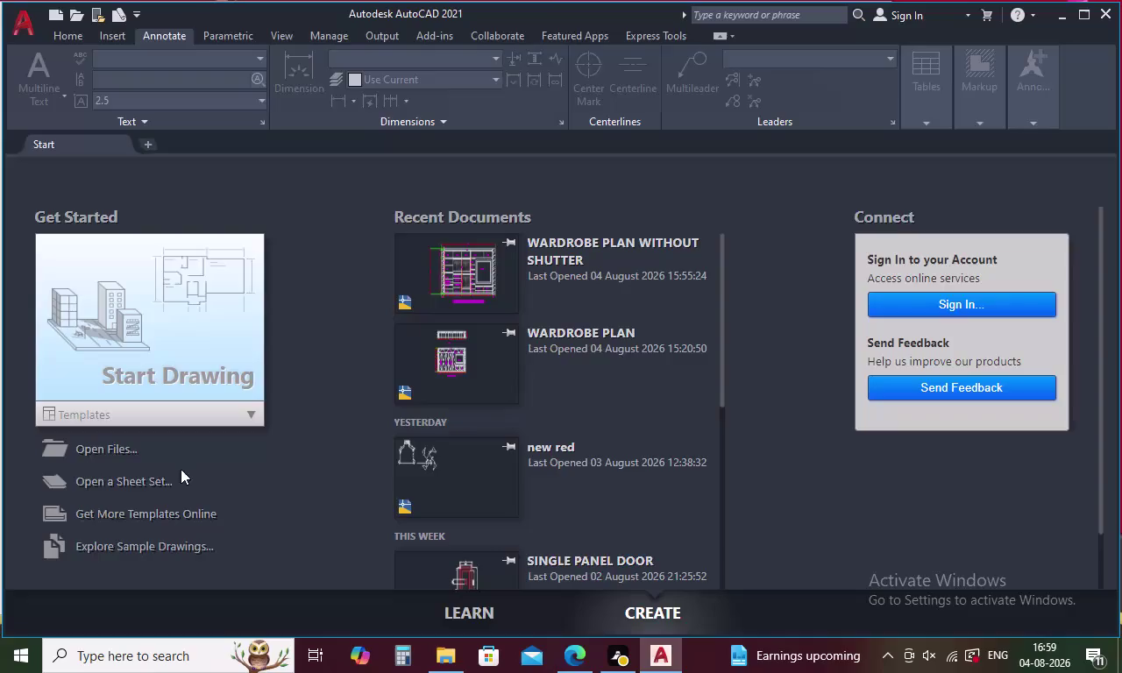
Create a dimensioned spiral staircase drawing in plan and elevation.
Start a new drawing and set the length precision to 0 with the UN command.
click(229, 379)
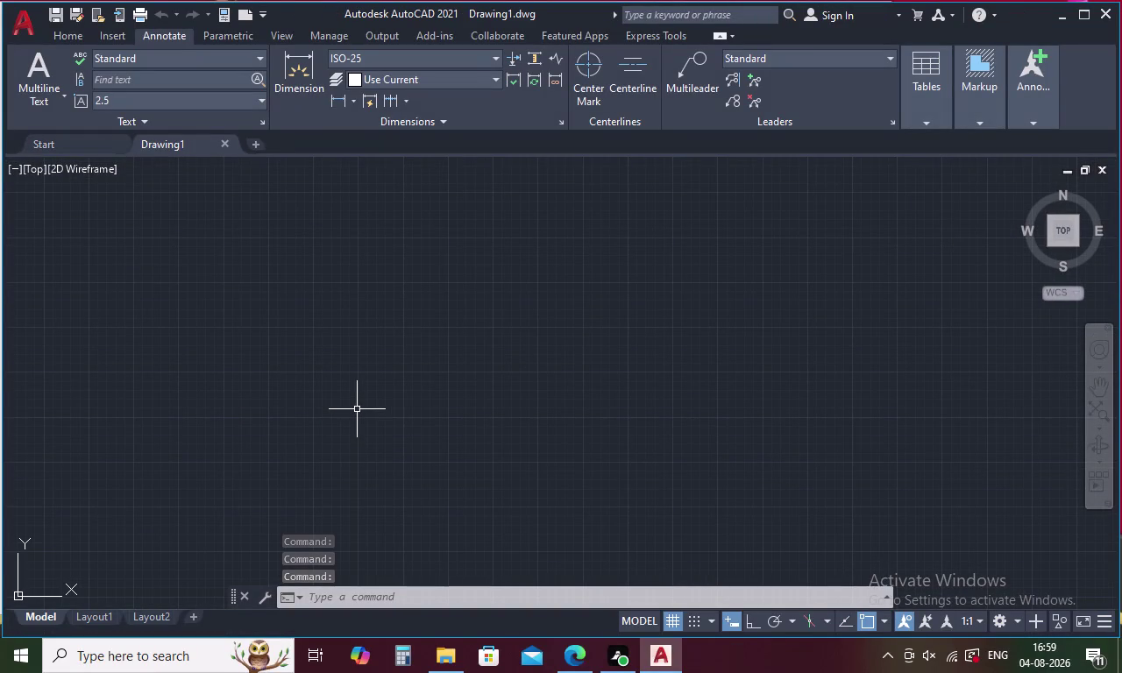
text(UN)
key(Return)
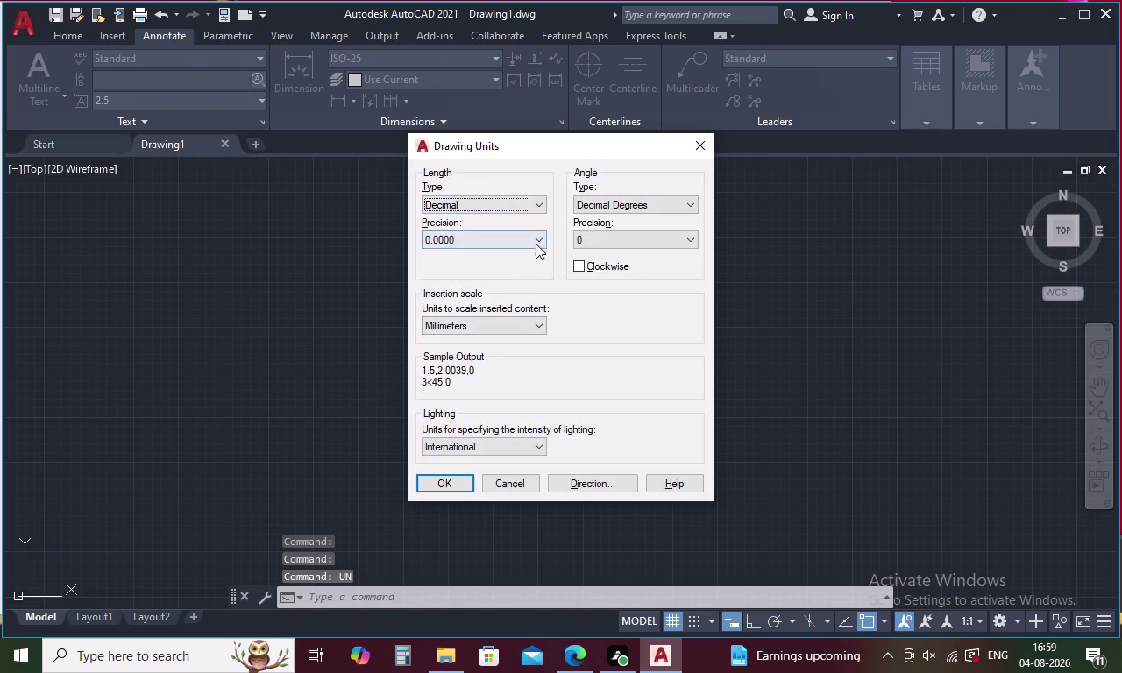
click(536, 240)
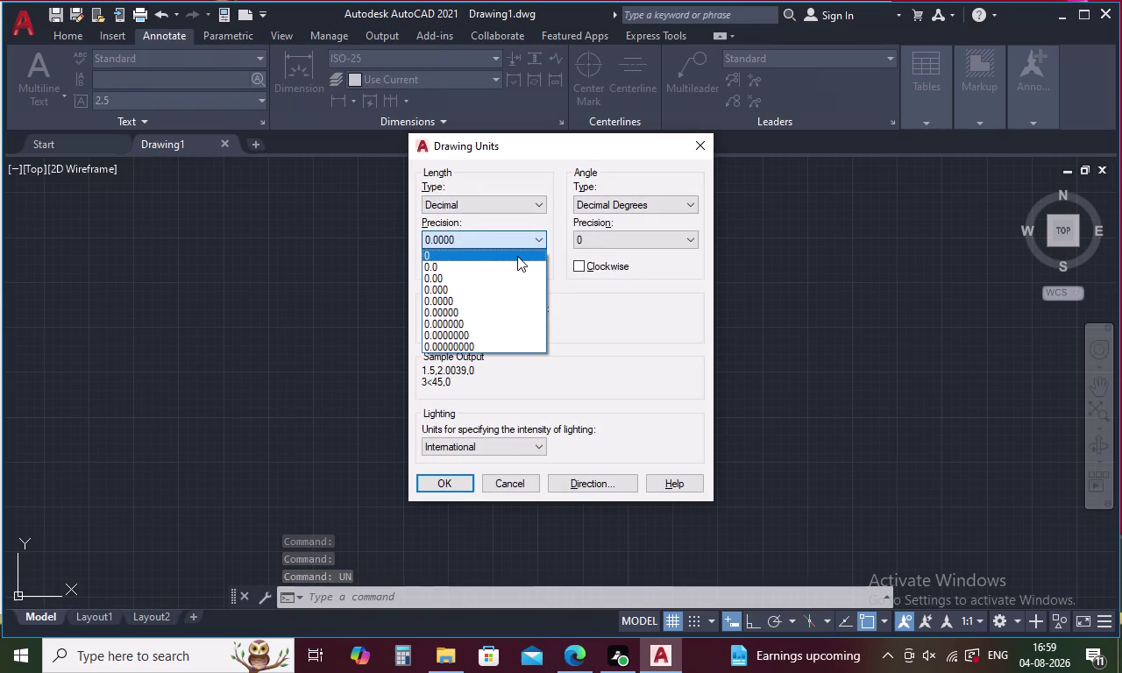
click(518, 256)
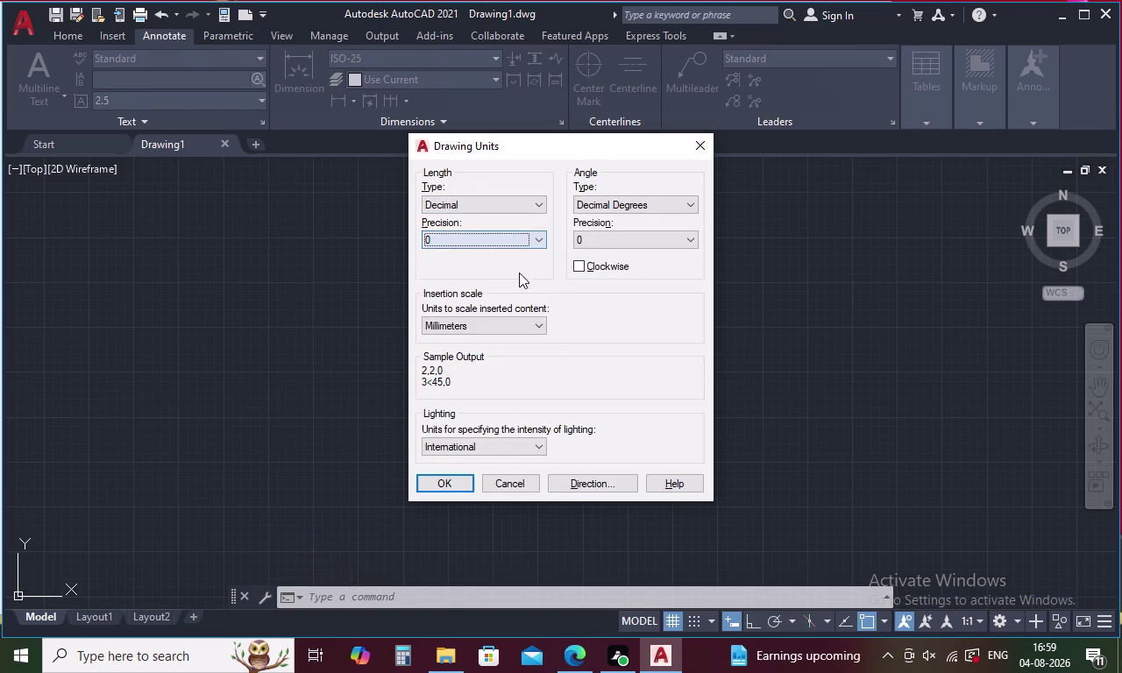
click(454, 487)
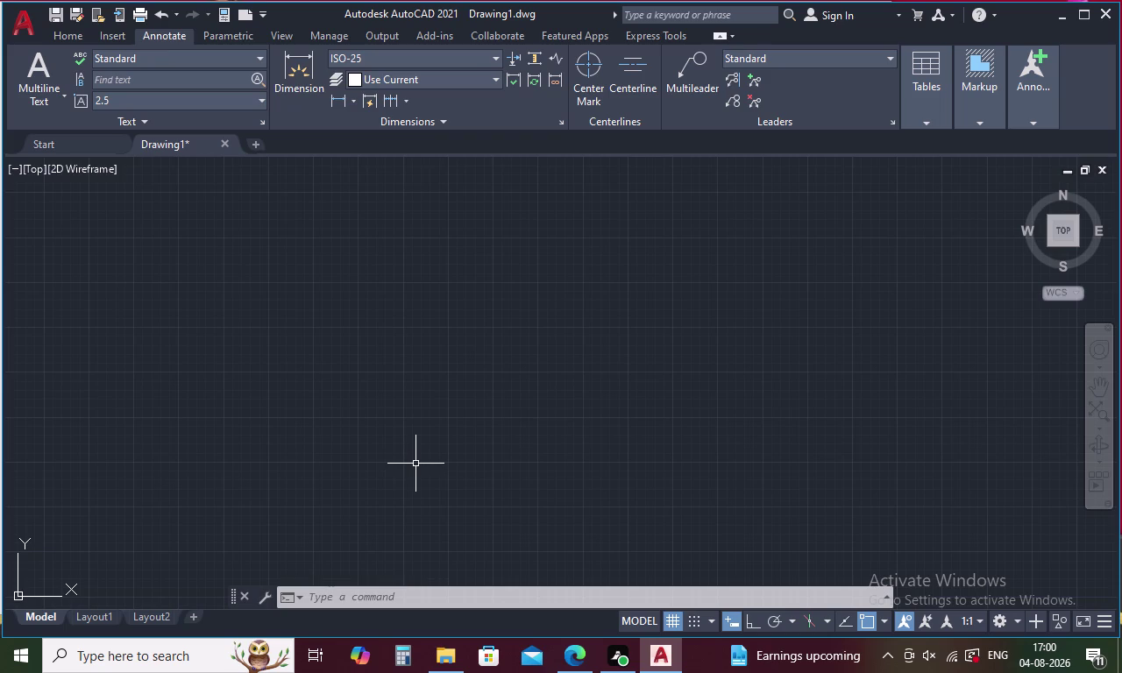
Draw the hub circle with radius 100.
key(c)
key(Return)
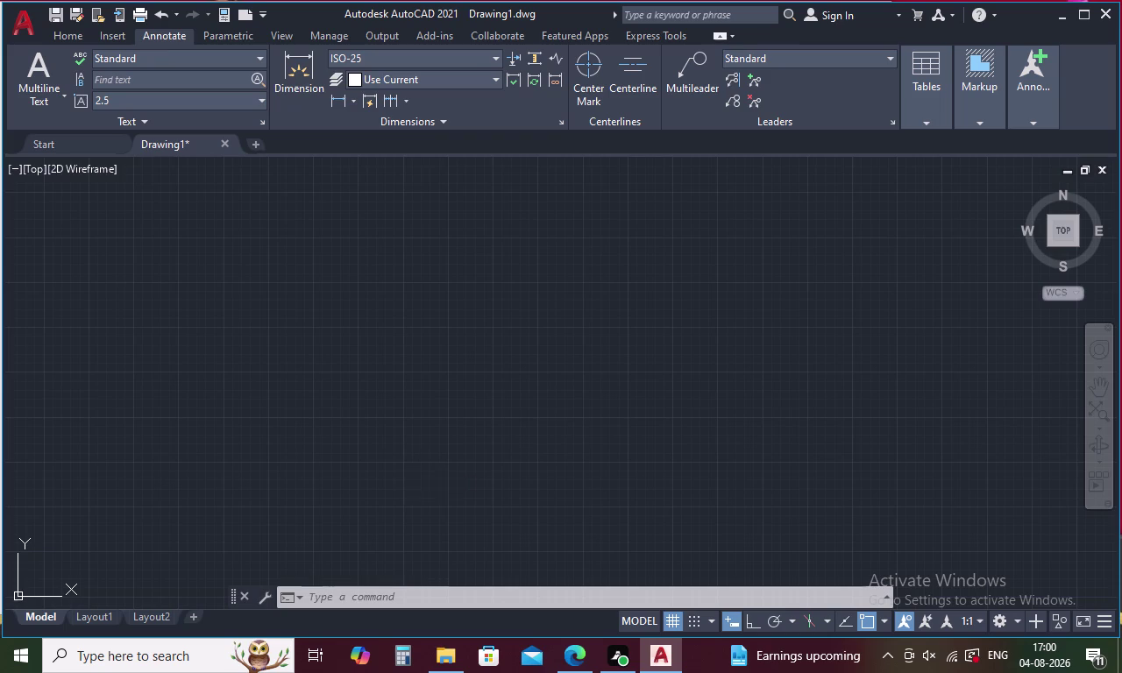
click(476, 380)
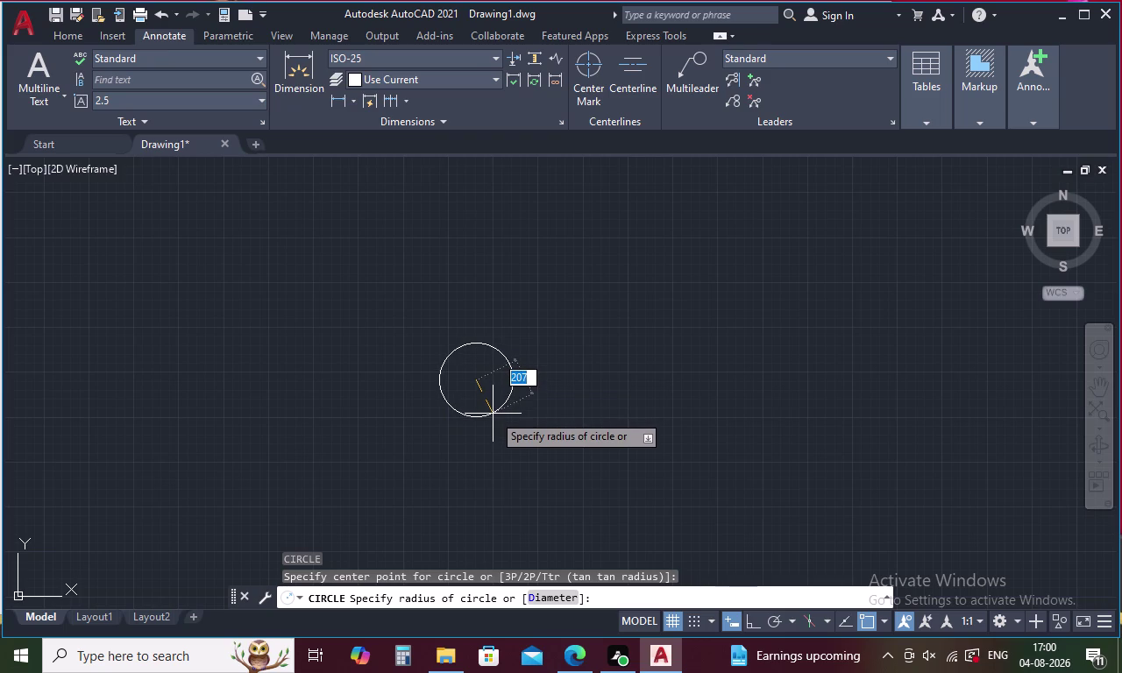
key(1)
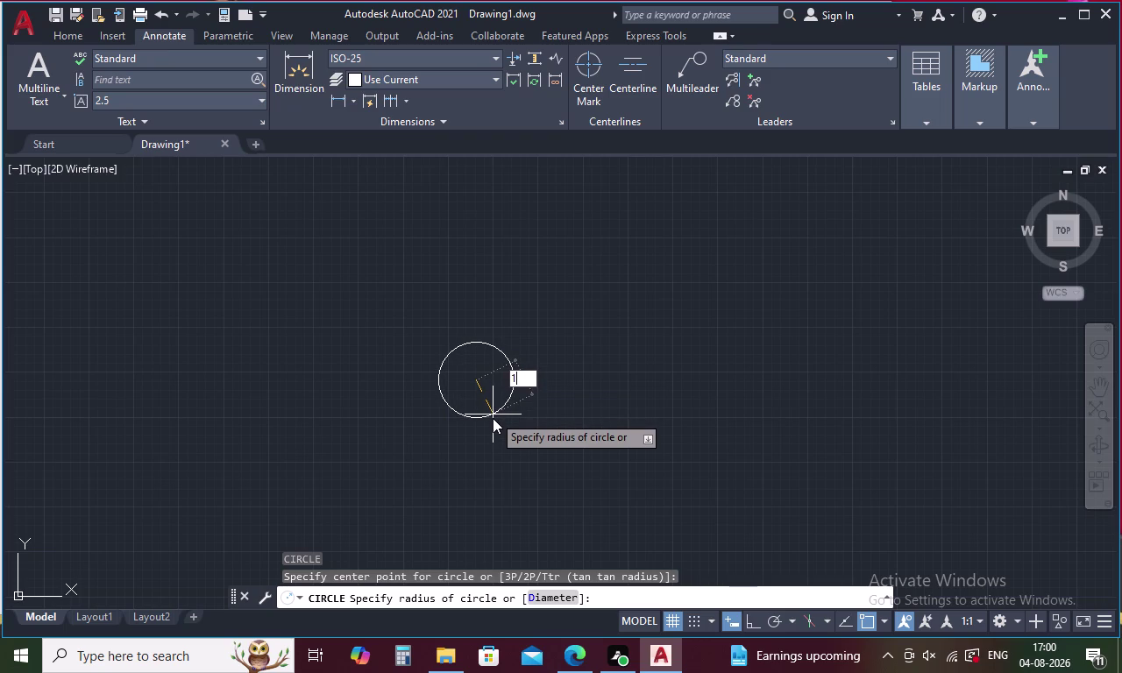
text(00)
key(Return)
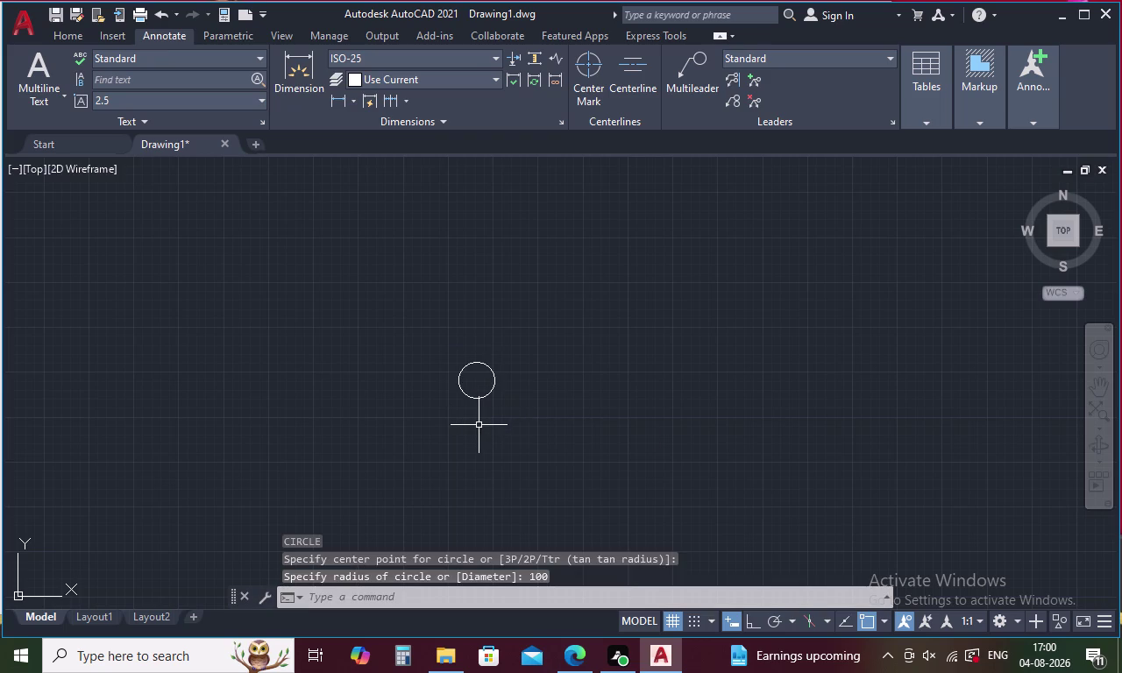
Draw a radius-1000 circle on the same centre as the hub.
key(space)
click(476, 385)
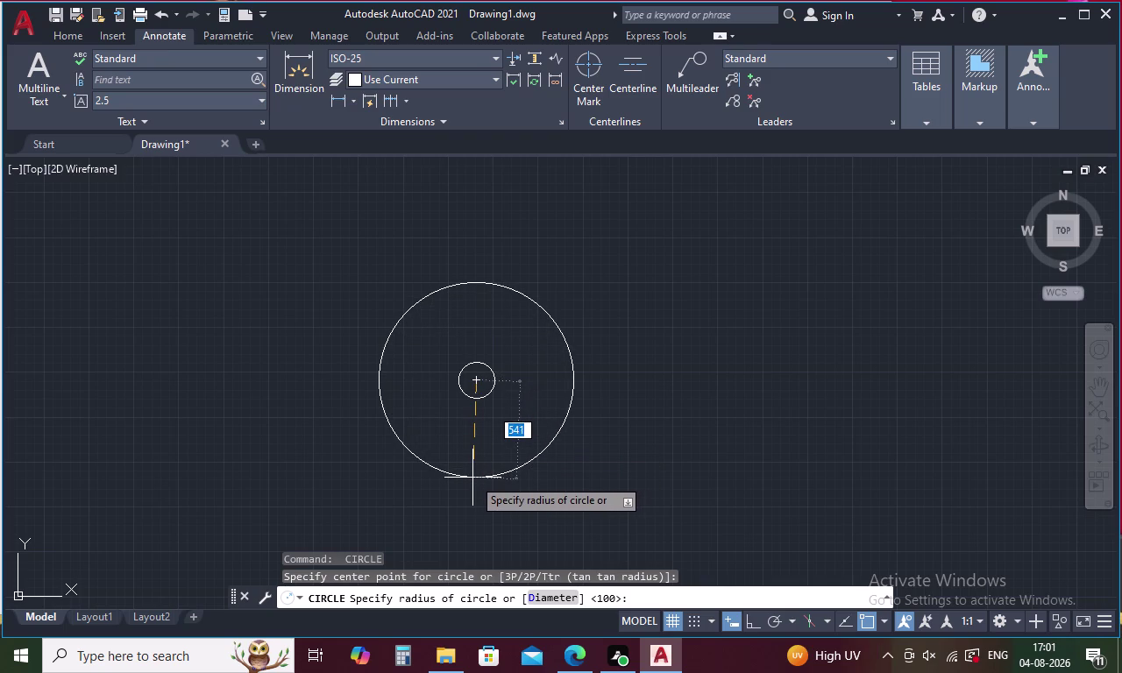
text(1000)
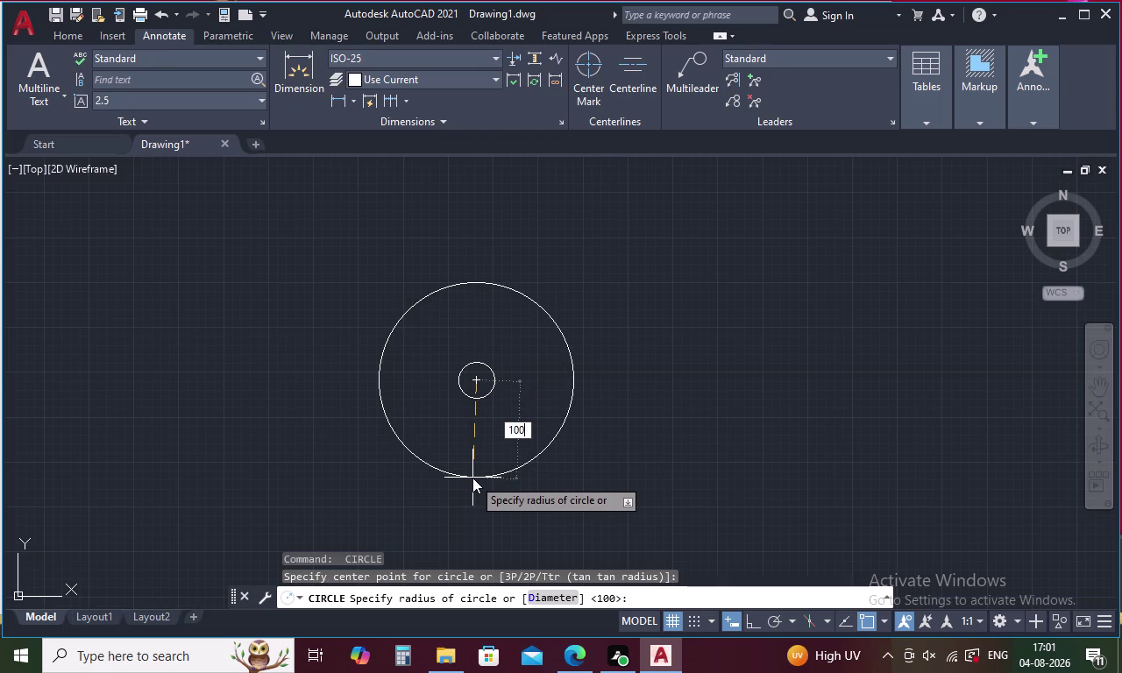
key(Return)
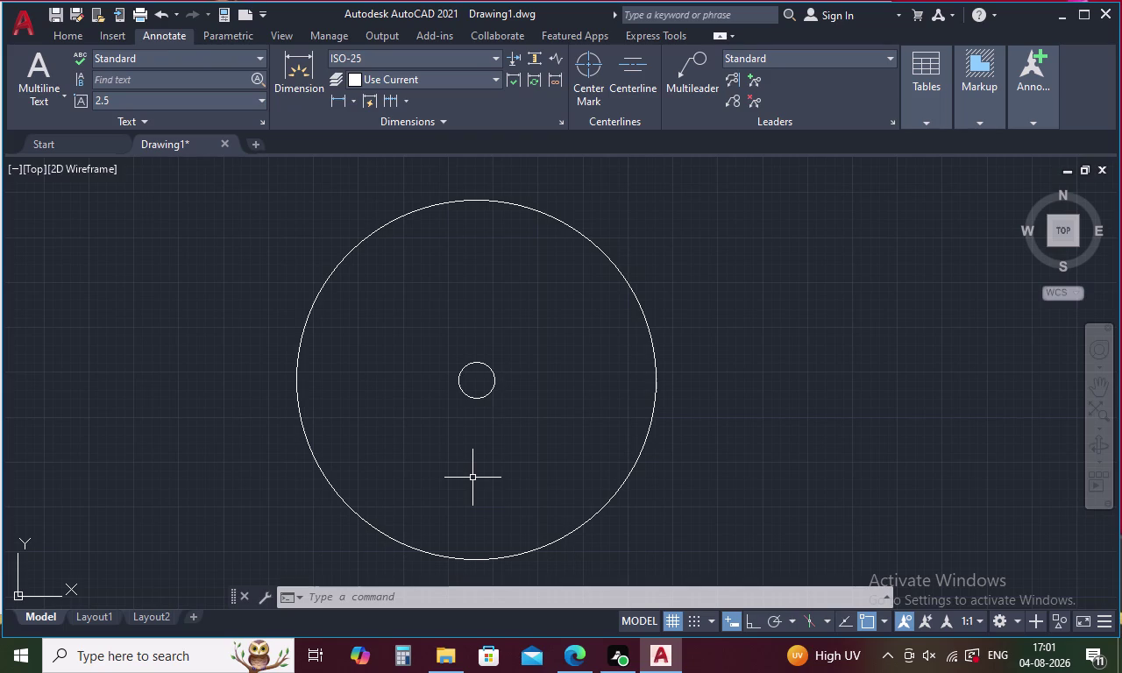
key(Escape)
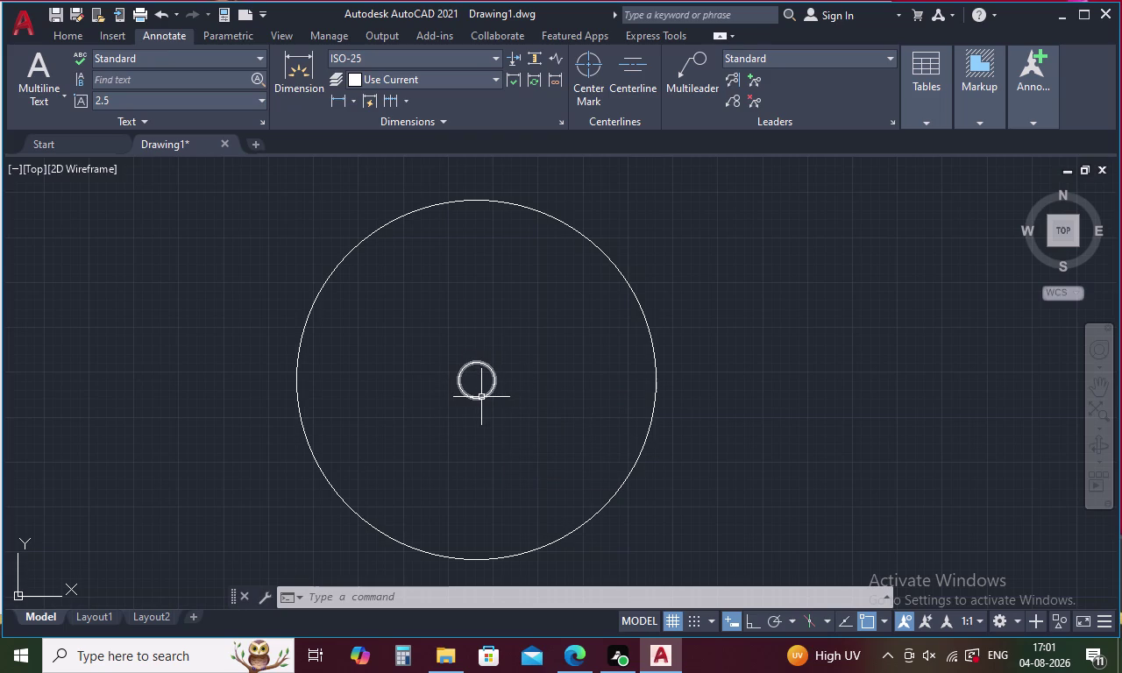
Offset the radius-1000 circle 50 units outward to create the rim.
key(o)
key(Return)
text(5)
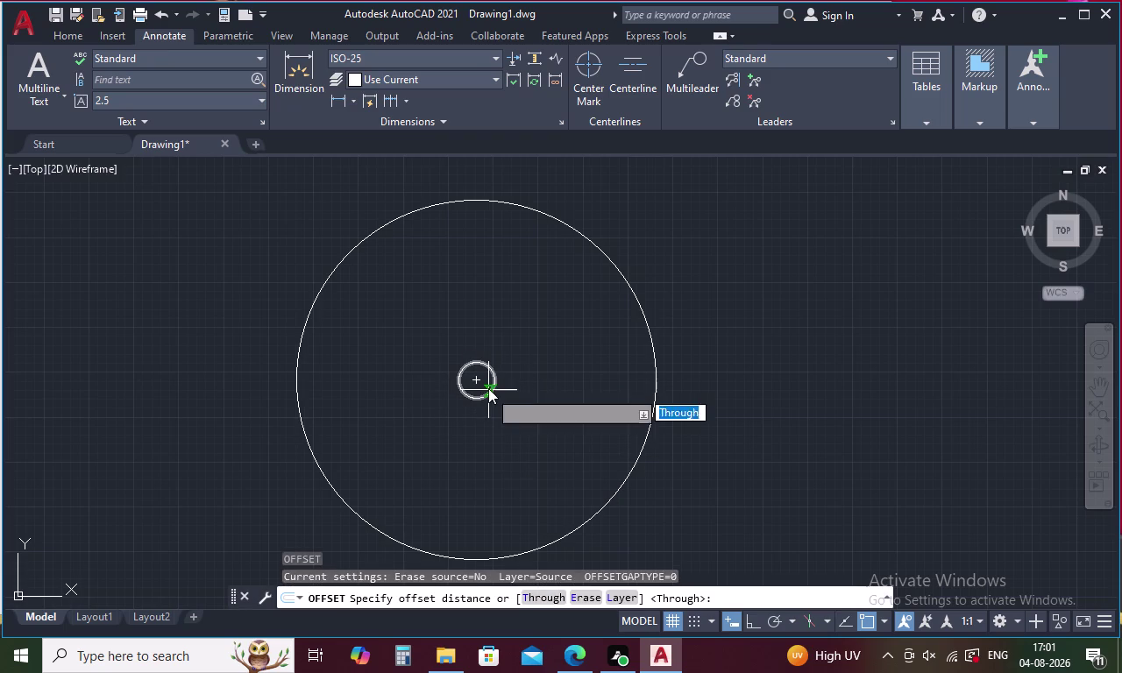
text(0)
key(Return)
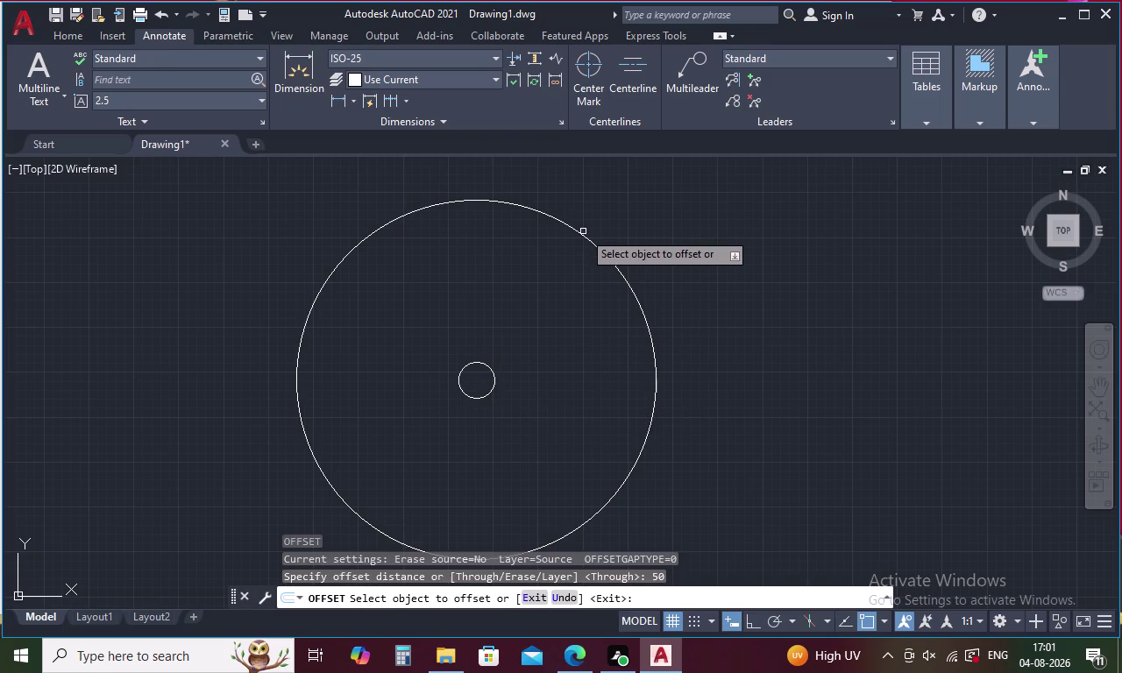
click(582, 235)
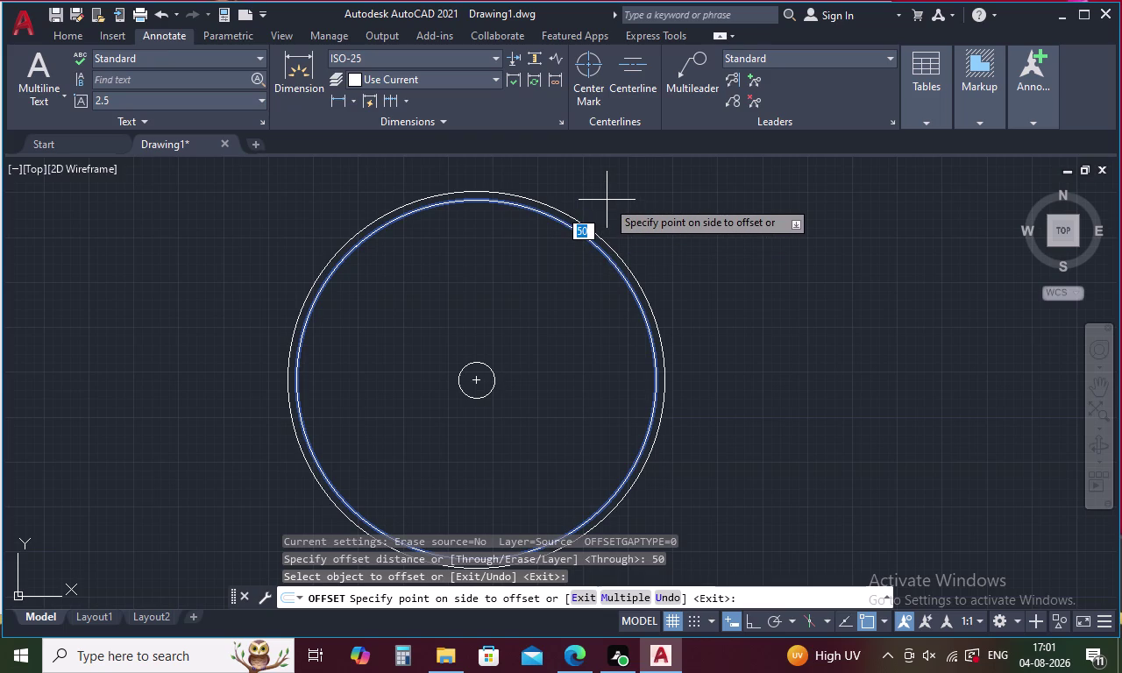
click(606, 200)
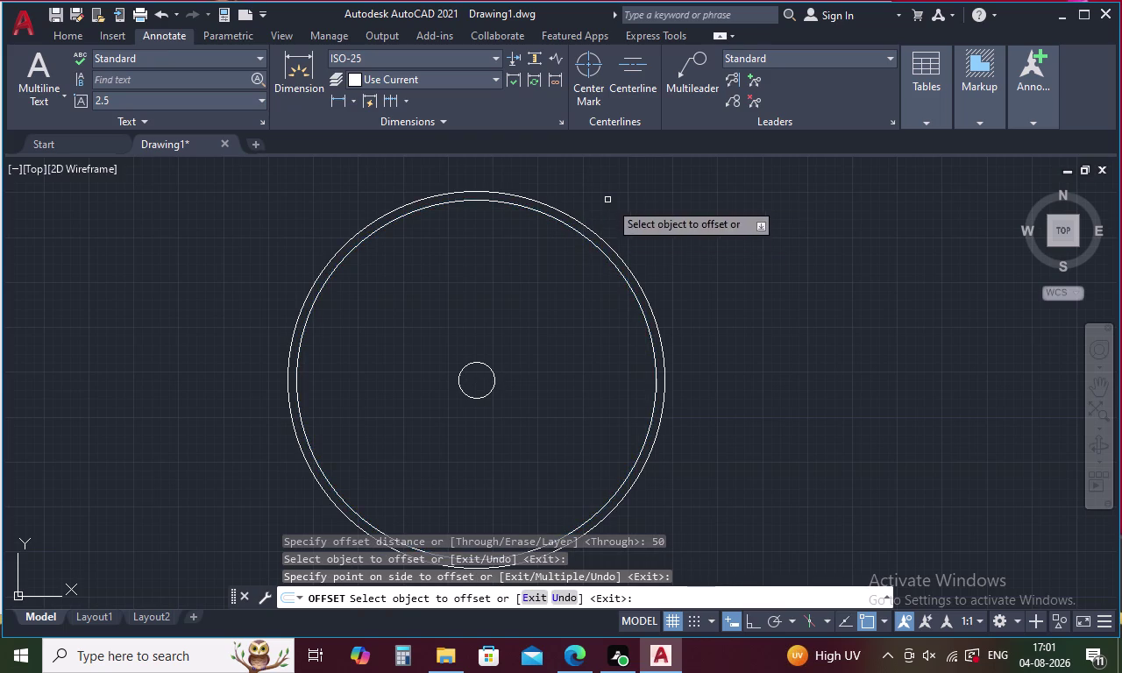
key(Escape)
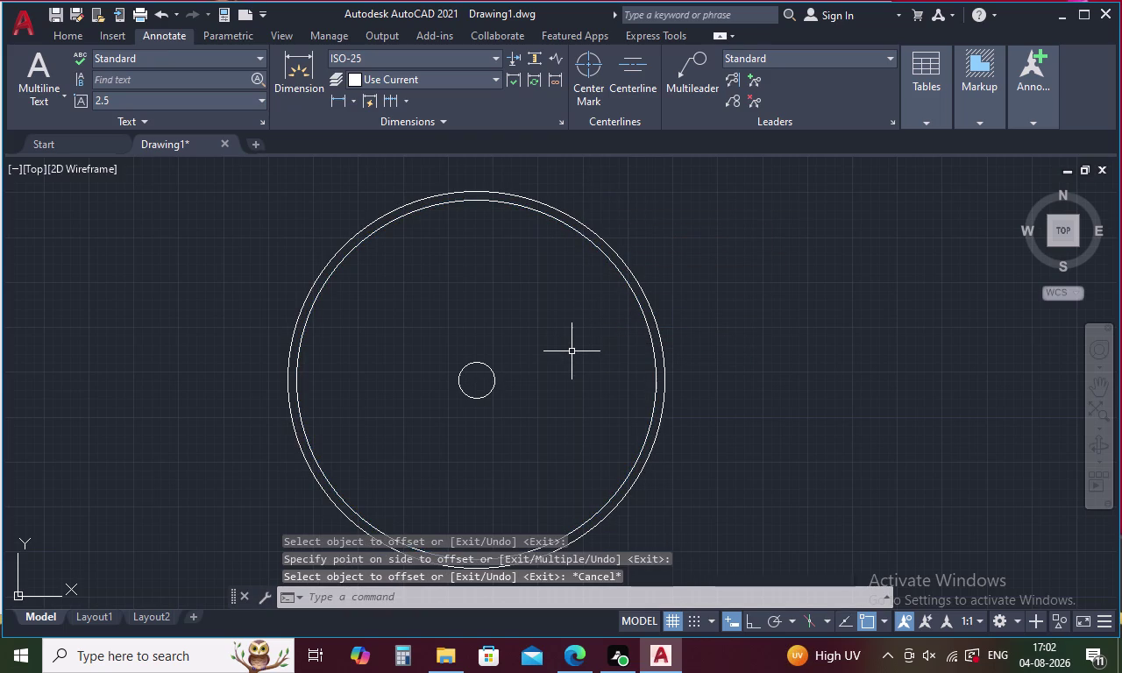
With Ortho on, draw a horizontal line from the hub edge to the large circle's right quadrant.
key(l)
key(Return)
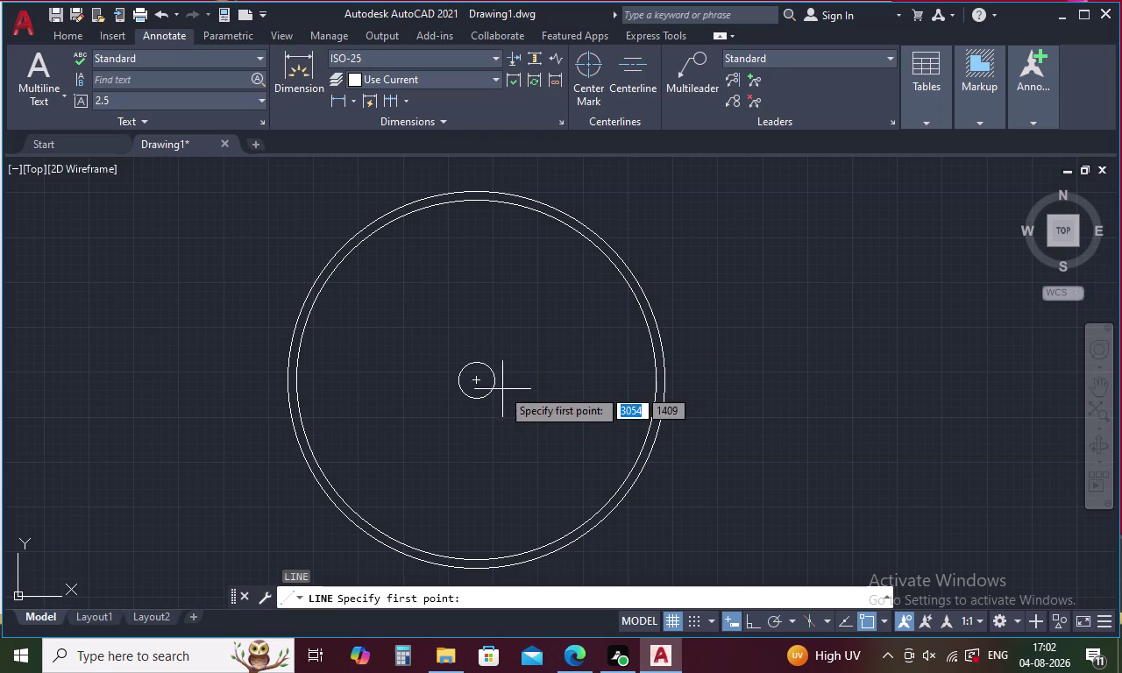
click(500, 385)
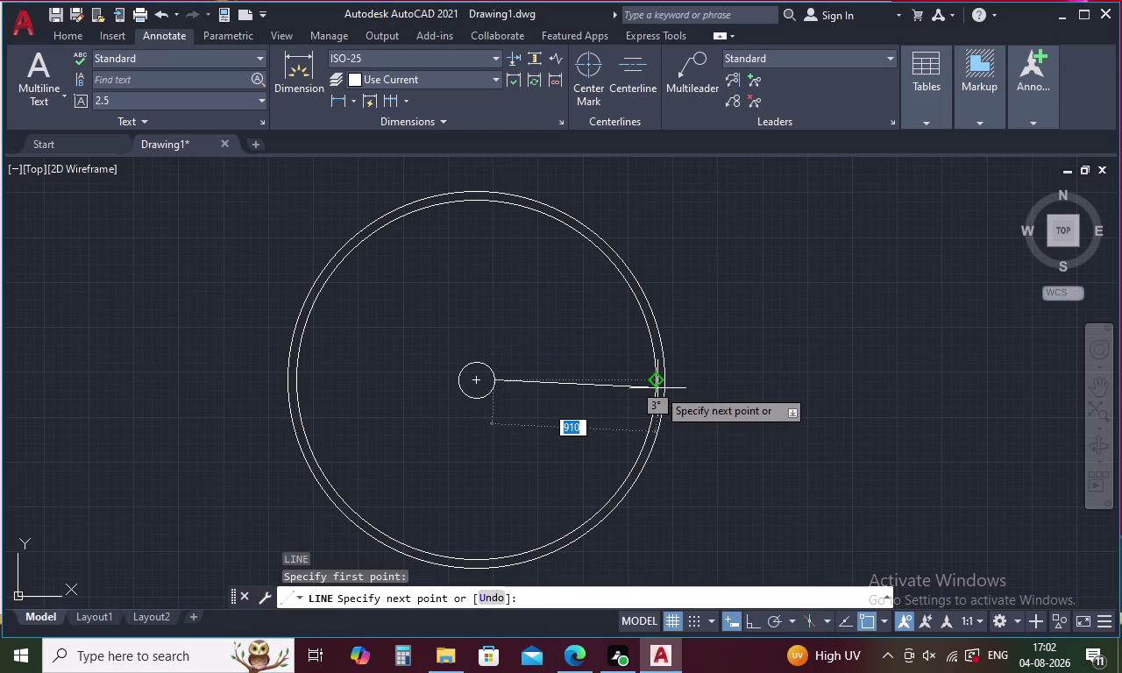
key(F8)
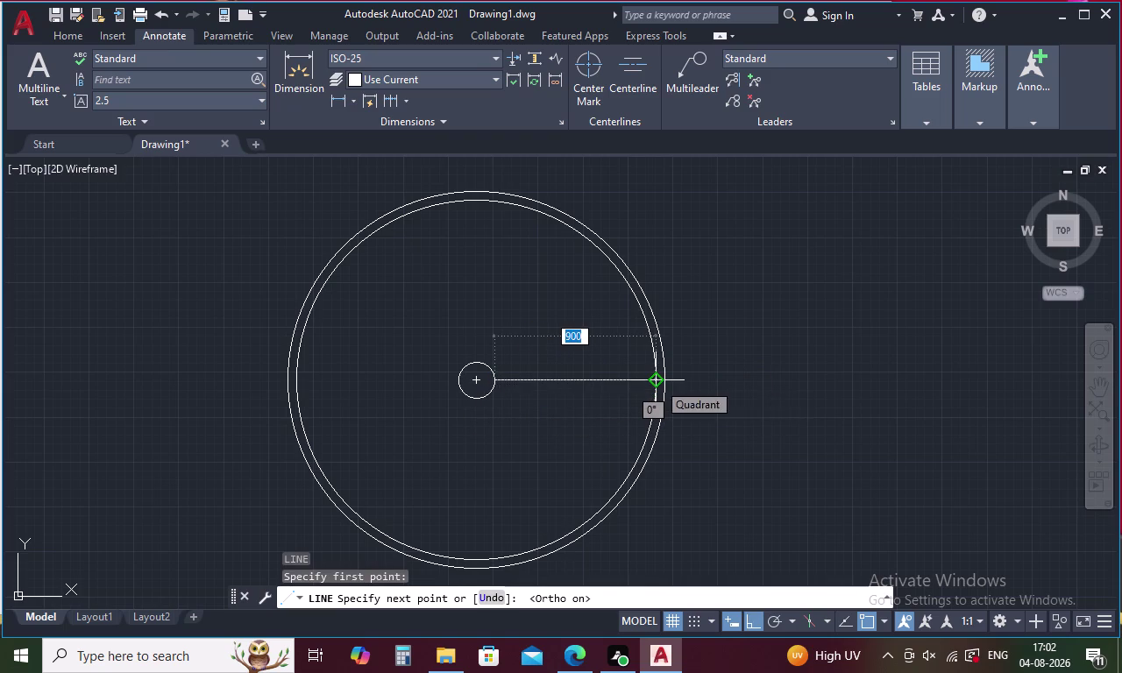
click(657, 382)
key(Escape)
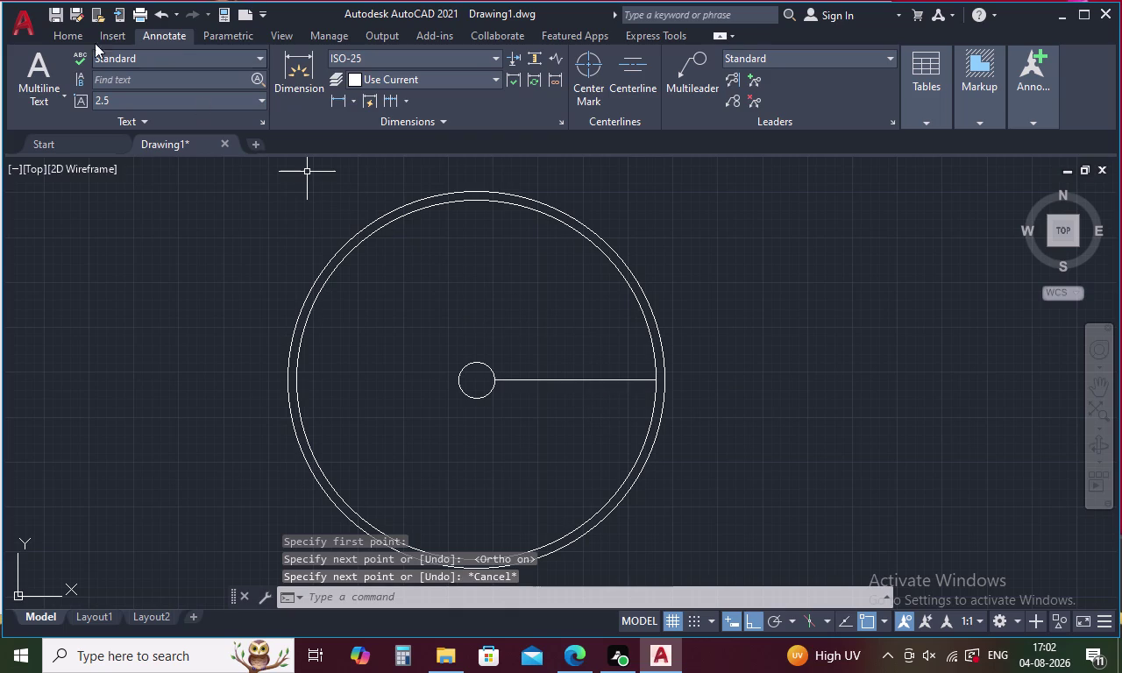
click(72, 37)
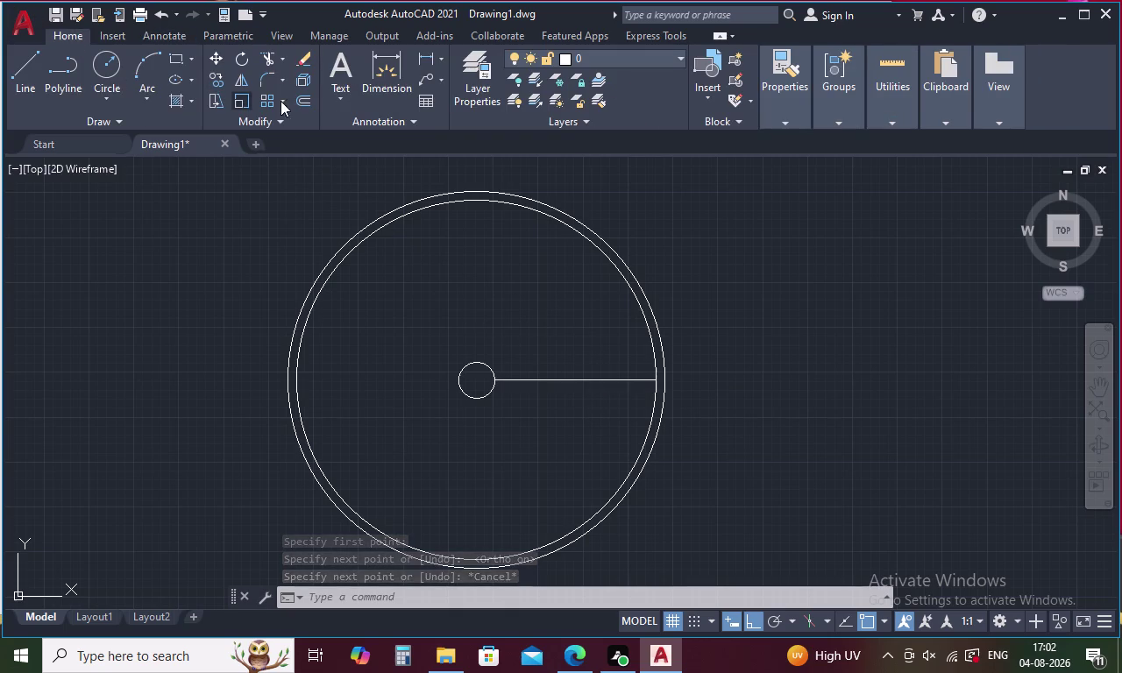
Start a polar array of the spoke line centred on the hub.
click(282, 99)
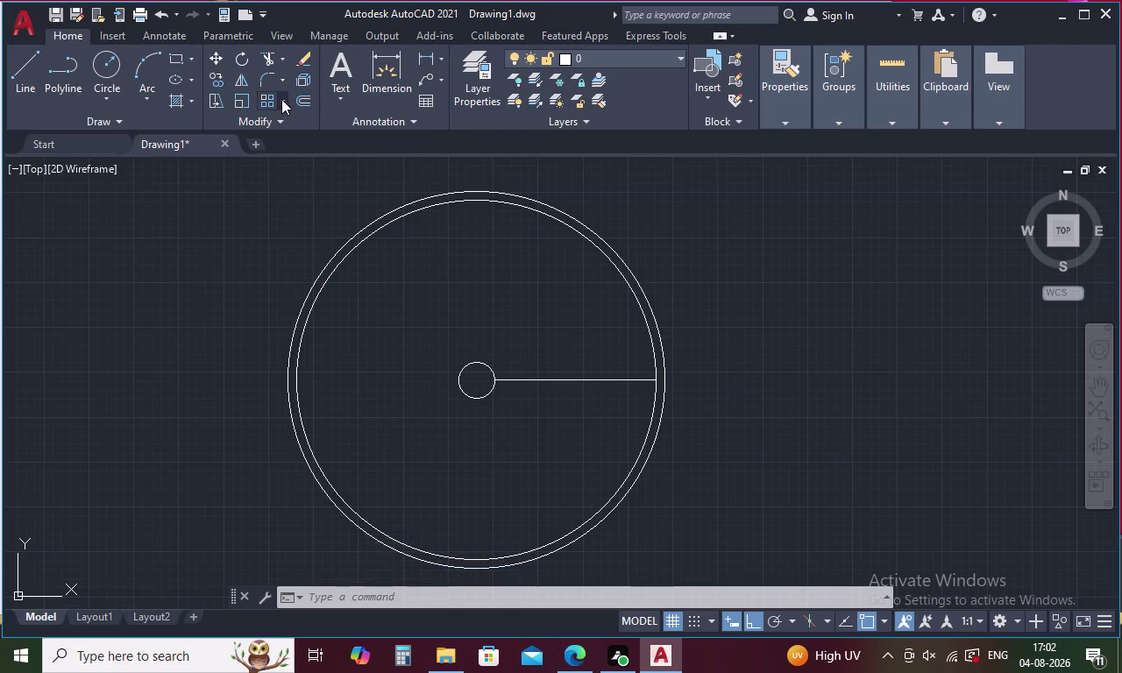
click(313, 197)
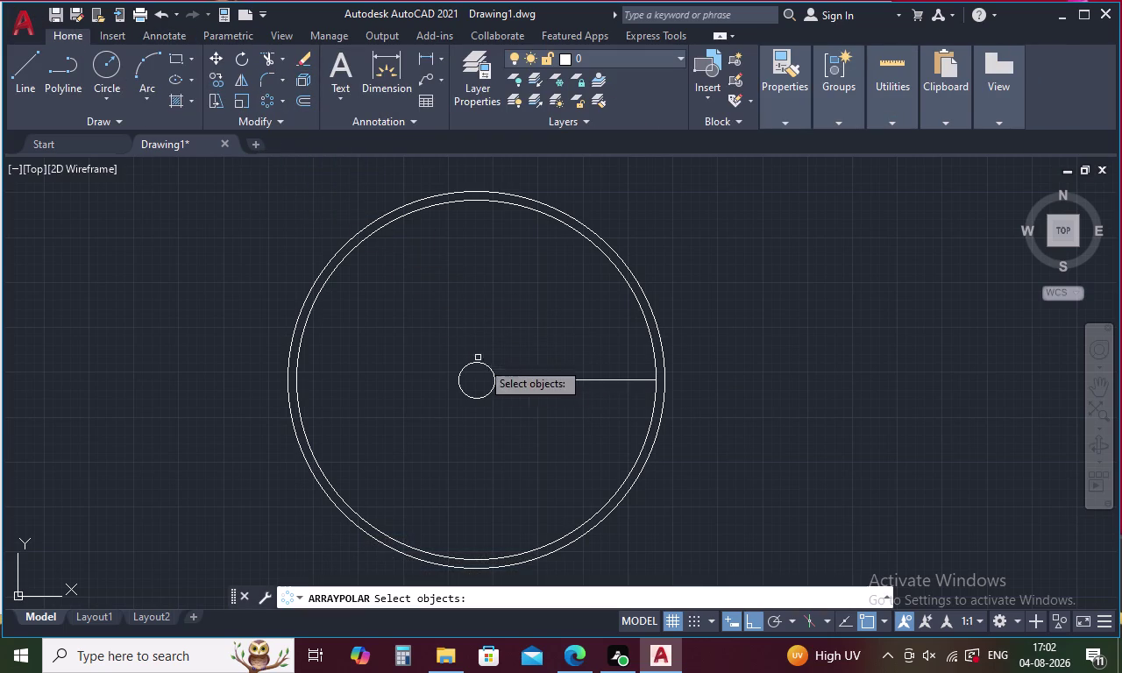
click(521, 381)
right_click(530, 350)
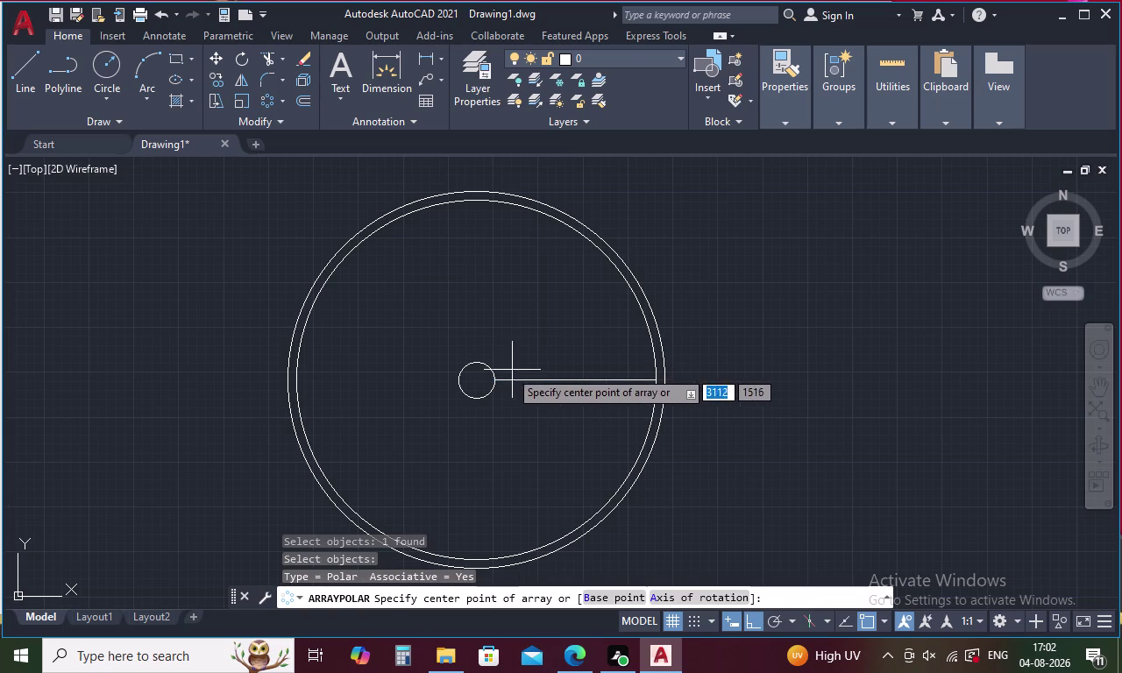
click(475, 381)
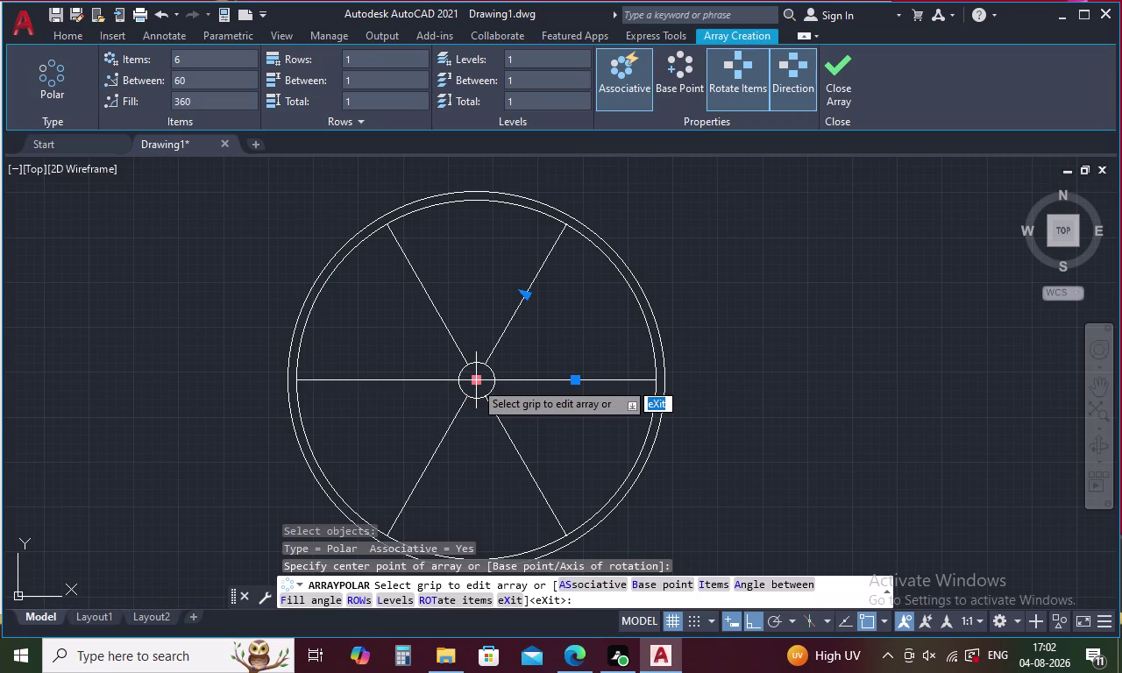
Set the array to 19 items and close the array.
click(215, 60)
key(BackSpace)
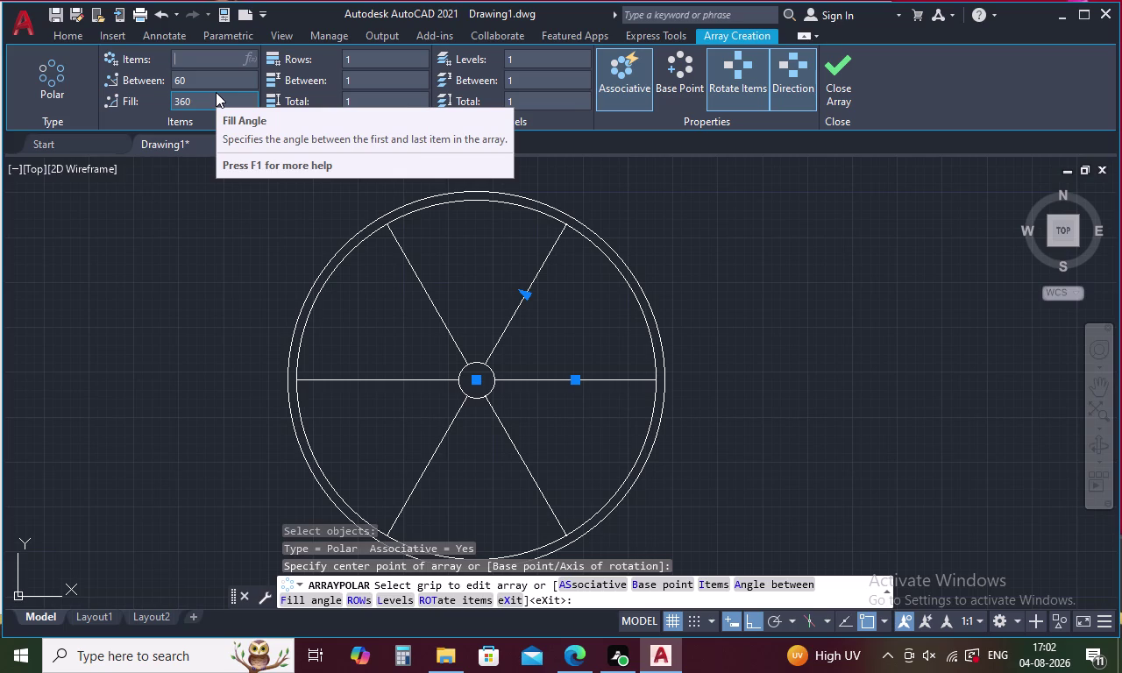
text(19)
key(Return)
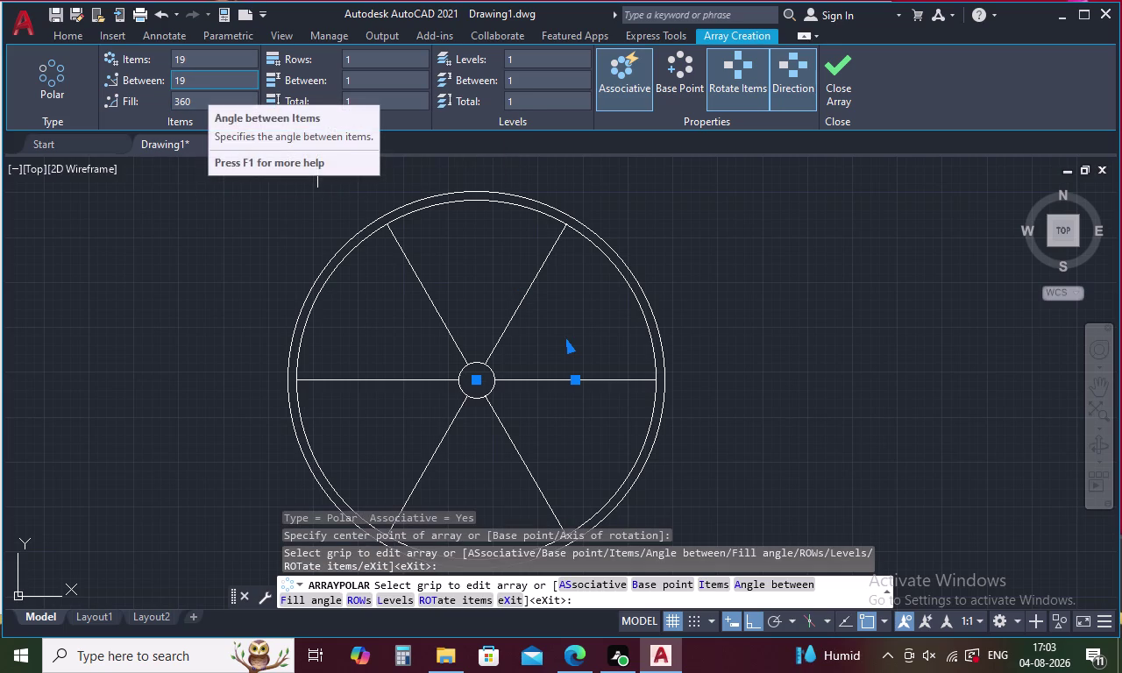
click(210, 59)
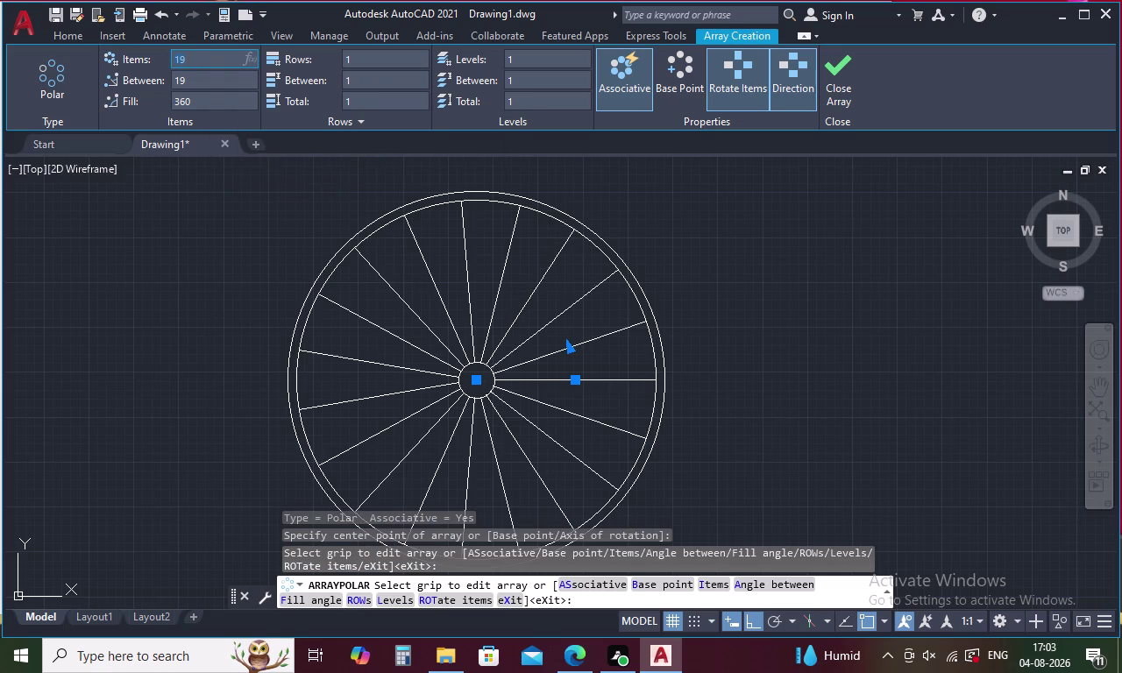
key(BackSpace)
text(19)
key(Return)
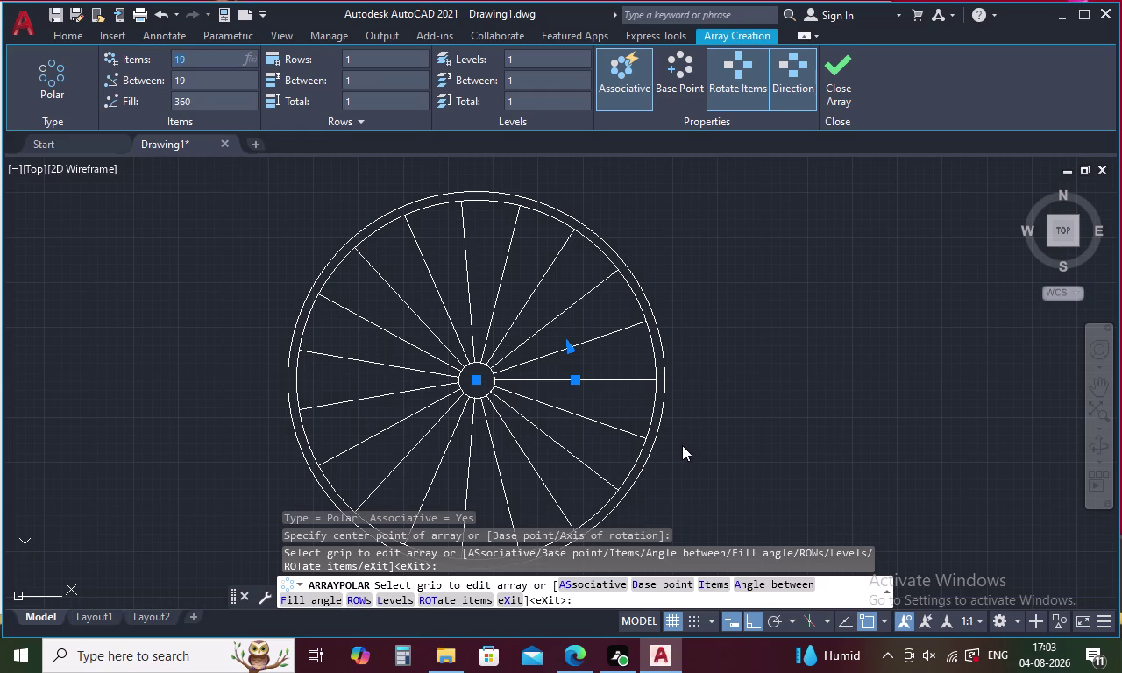
click(734, 433)
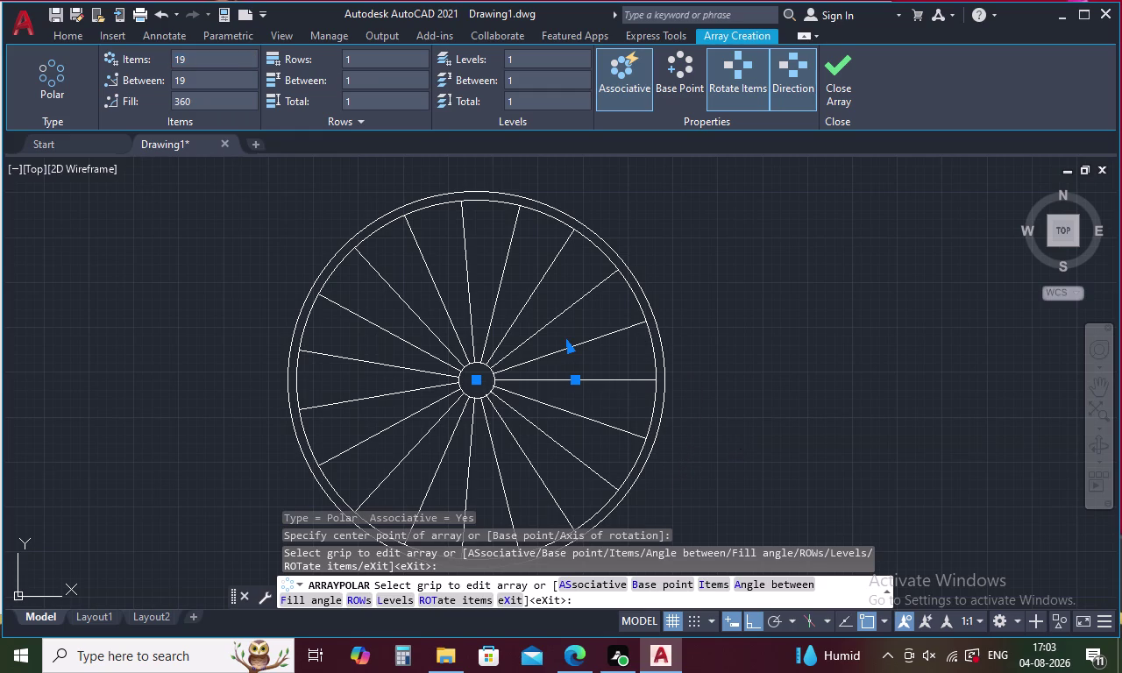
click(734, 433)
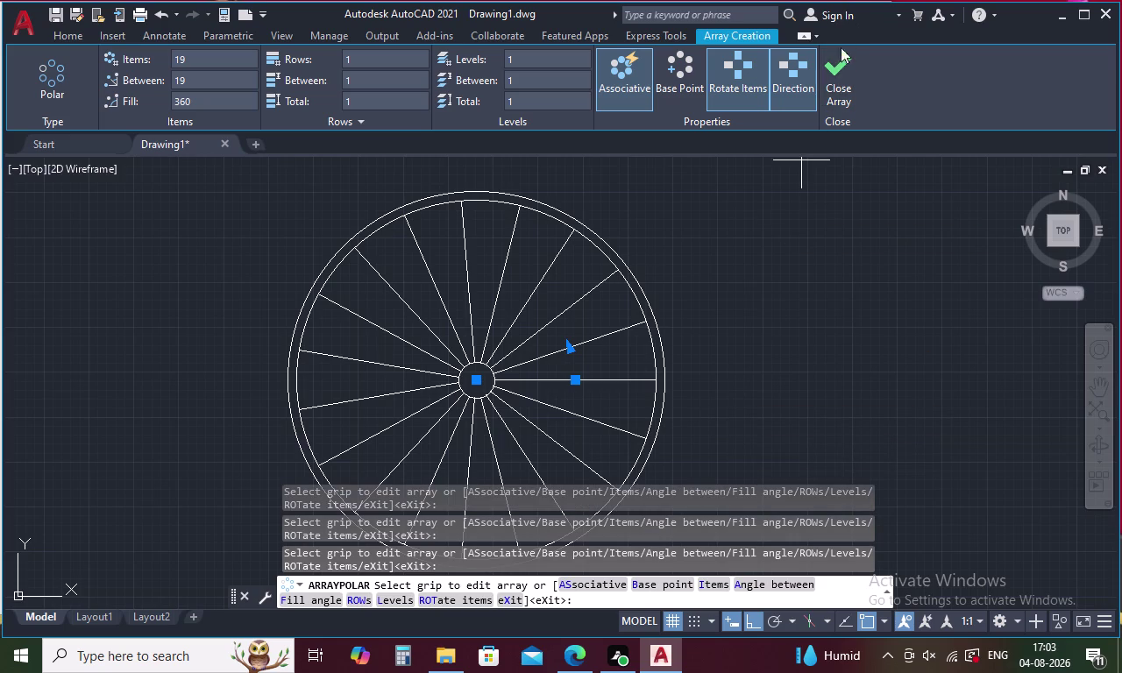
click(831, 74)
scroll(down, 3)
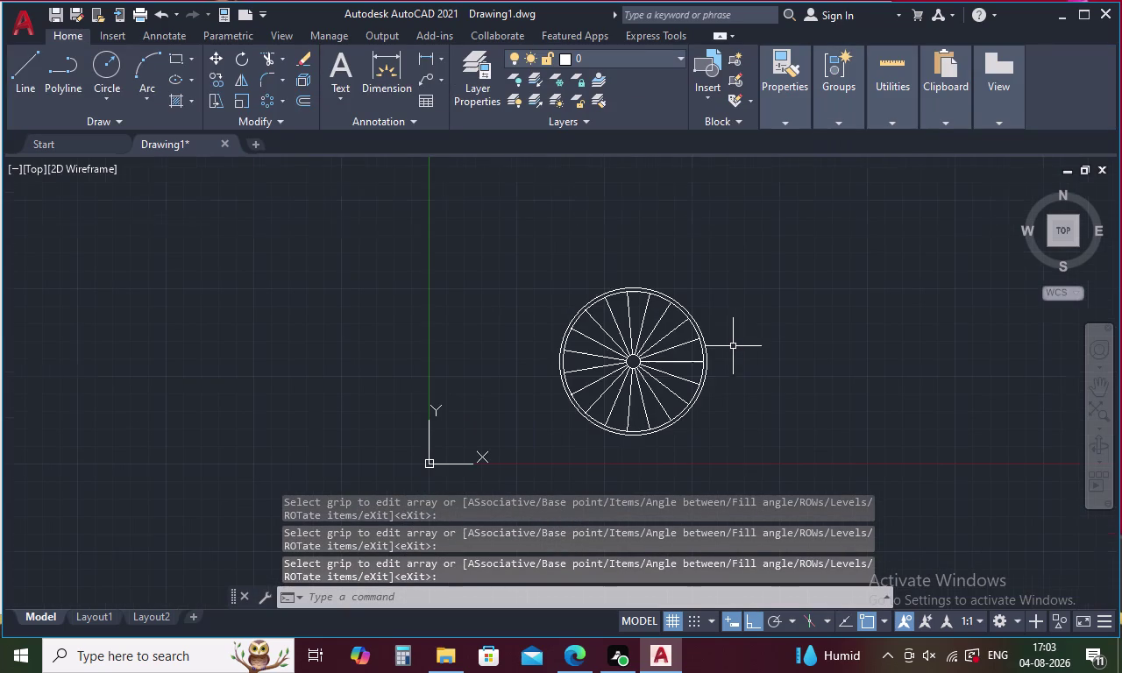
middle_drag(676, 433, 640, 395)
scroll(up, 3)
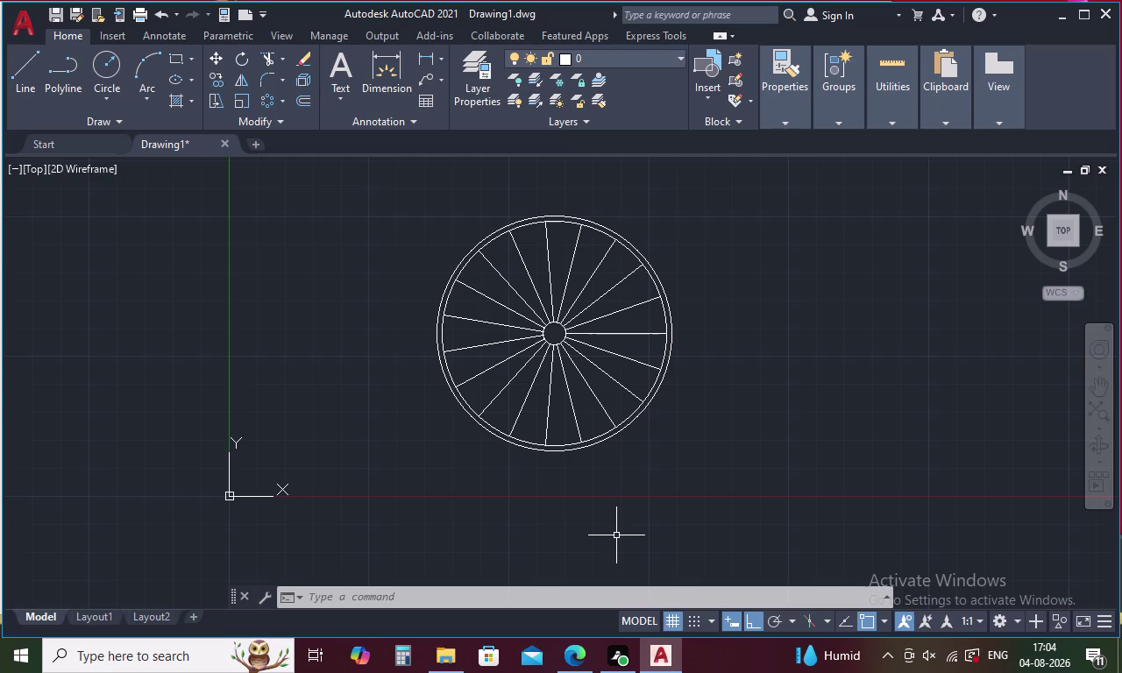
Click the arrayed spokes to bring up the Array ribbon tab.
click(583, 370)
click(594, 346)
click(593, 347)
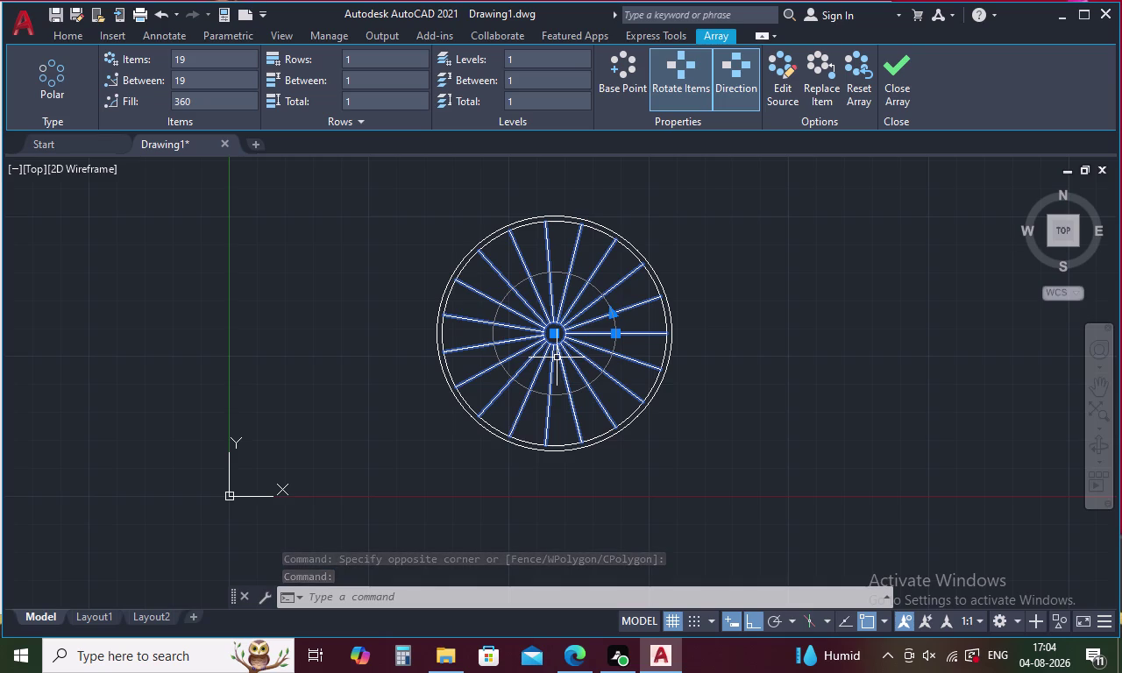
Inspect the array's Between and Items values, leaving them unchanged.
click(195, 77)
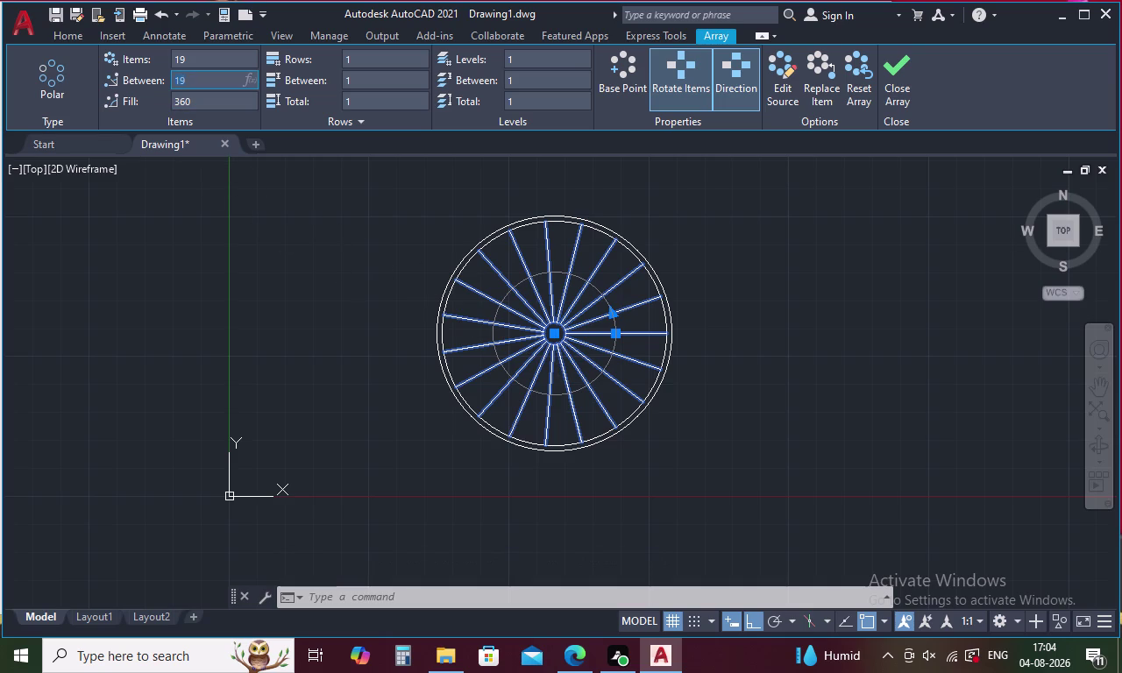
key(BackSpace)
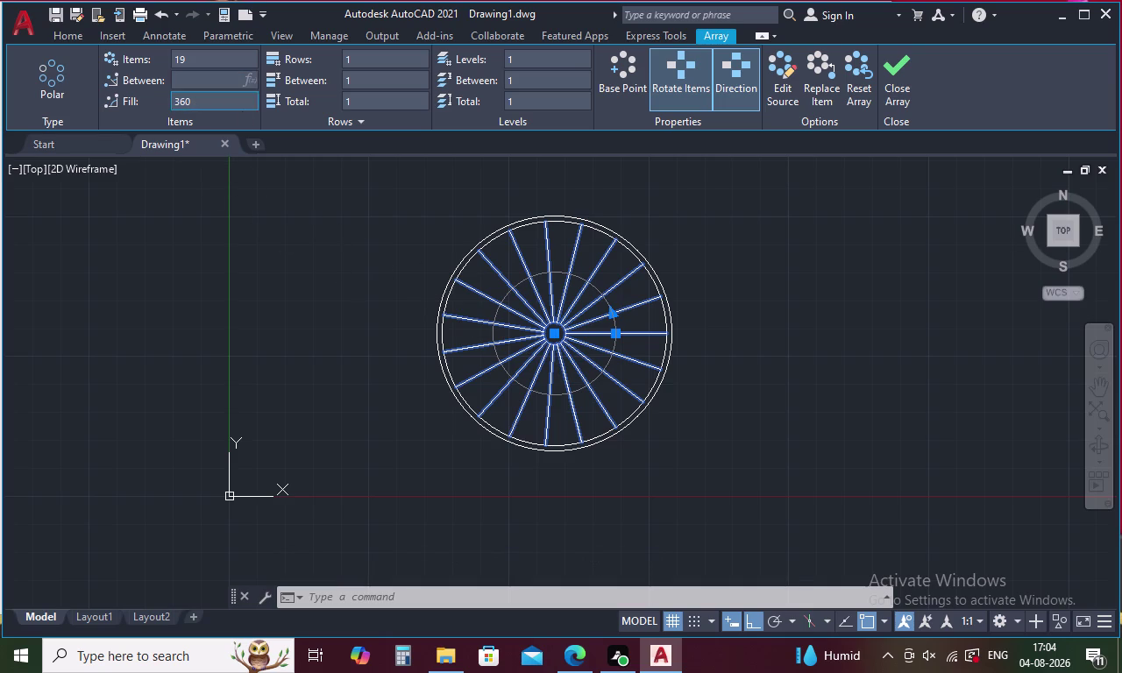
key(Return)
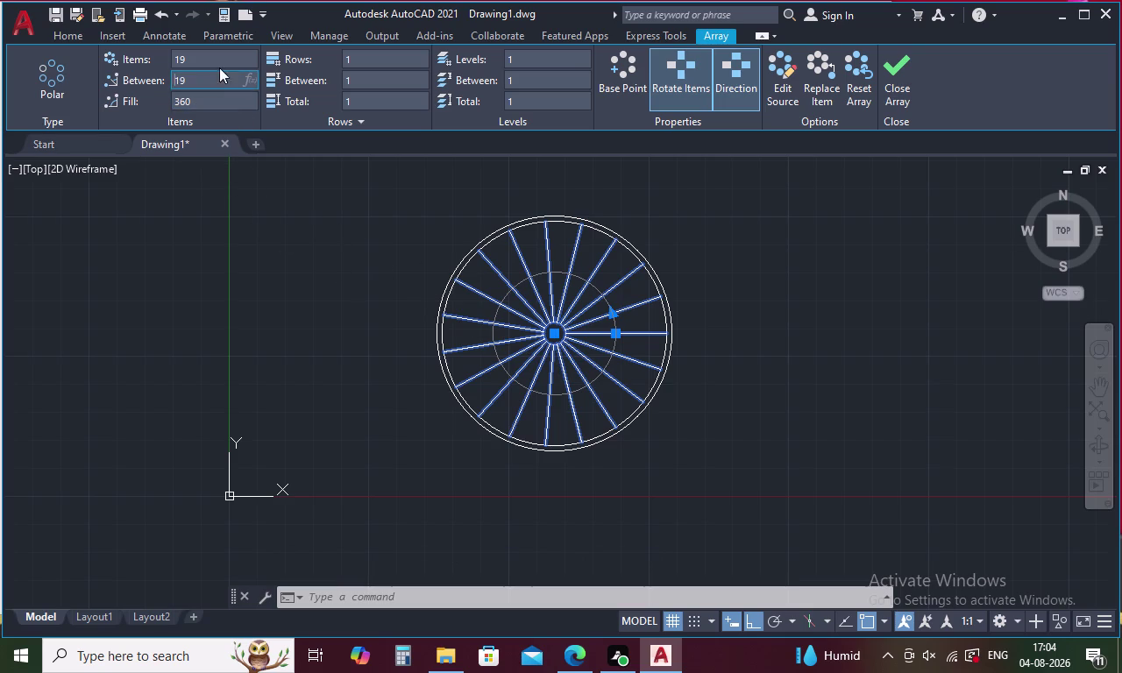
click(212, 82)
key(BackSpace)
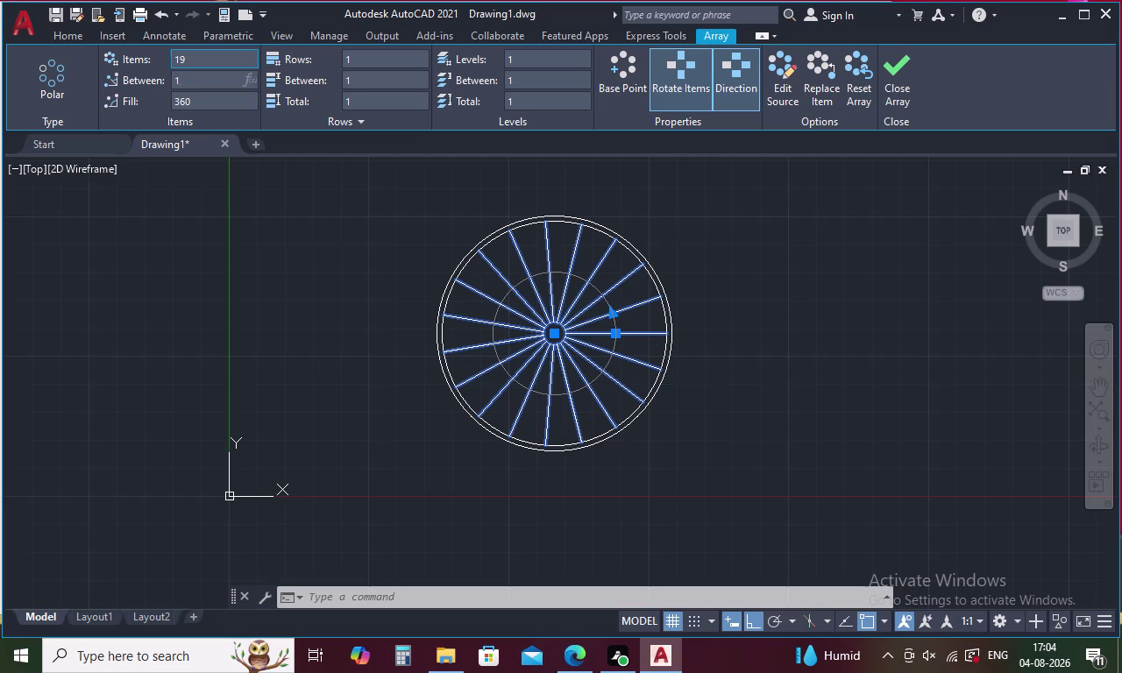
key(BackSpace)
click(199, 58)
Cancel the selection window, deselect the array and start the LINE command.
click(268, 216)
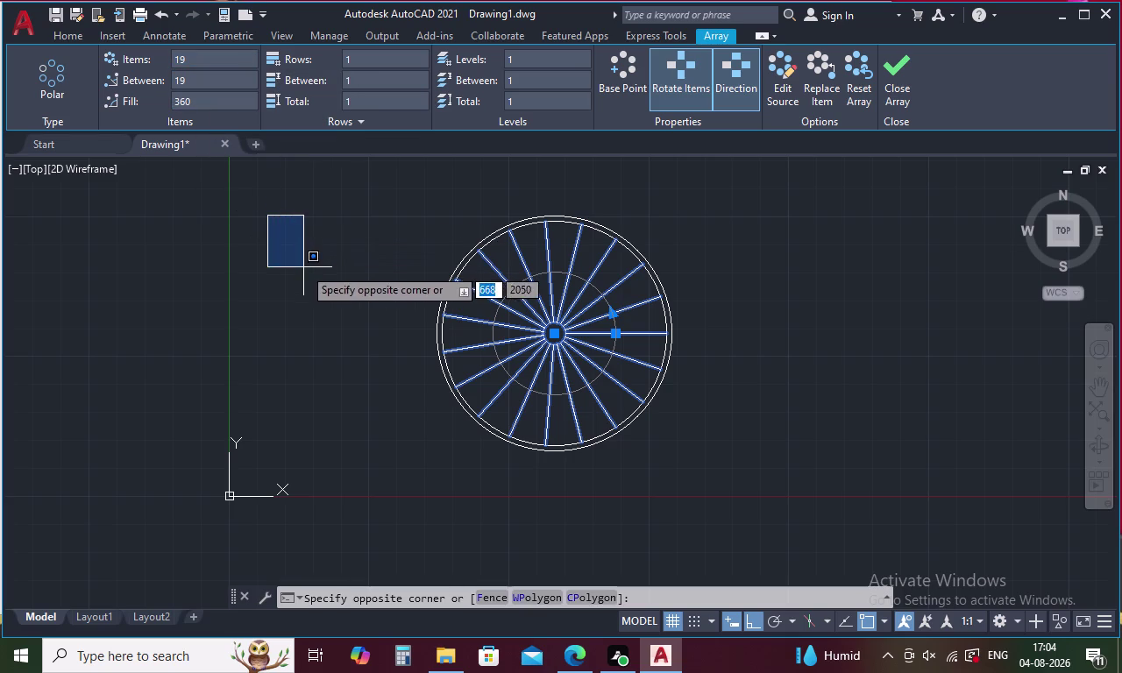
click(303, 267)
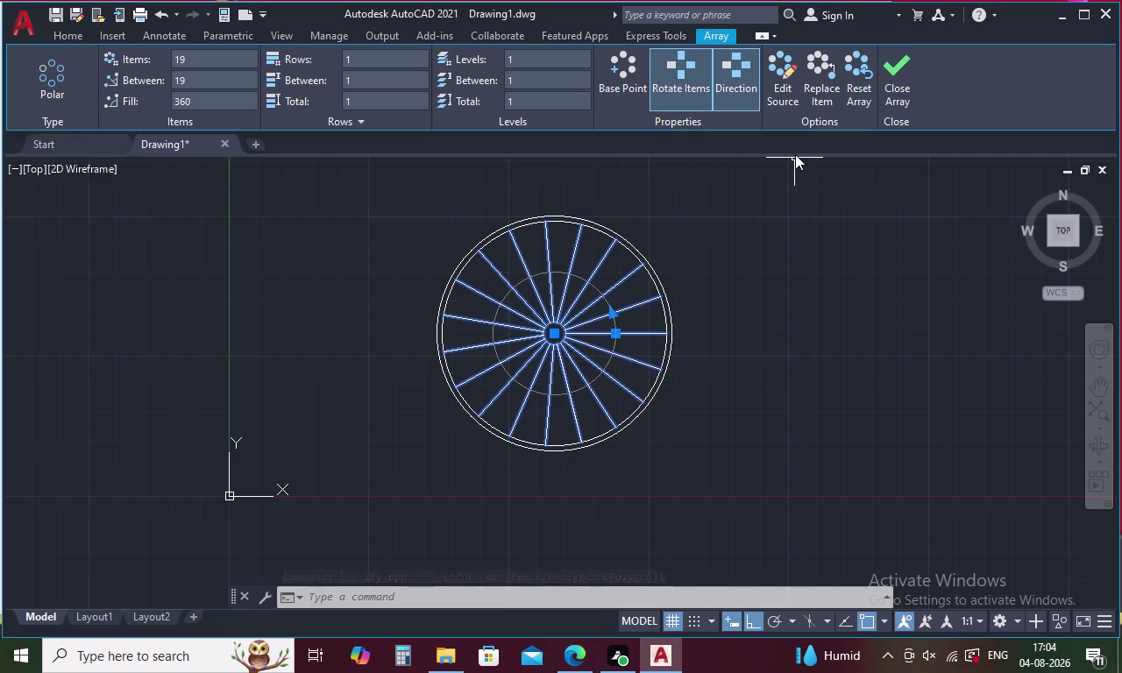
click(768, 212)
key(Escape)
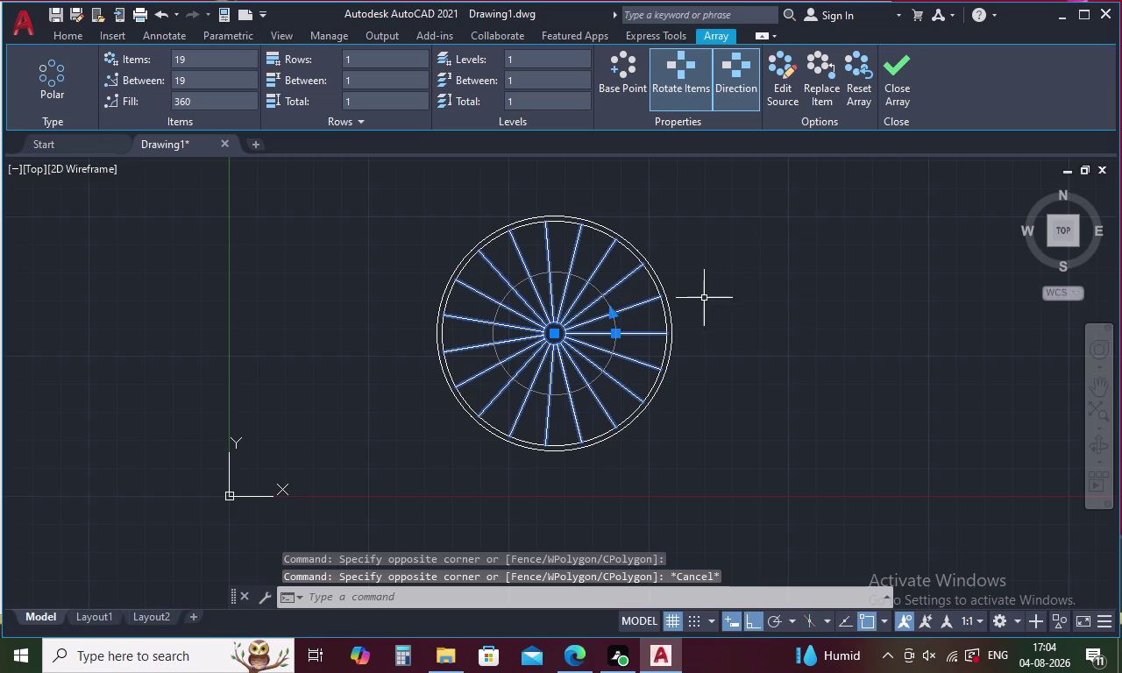
key(l)
key(Return)
Pan up and draw a long horizontal line, about 5,400 units, above the wheel.
middle_drag(679, 187, 683, 203)
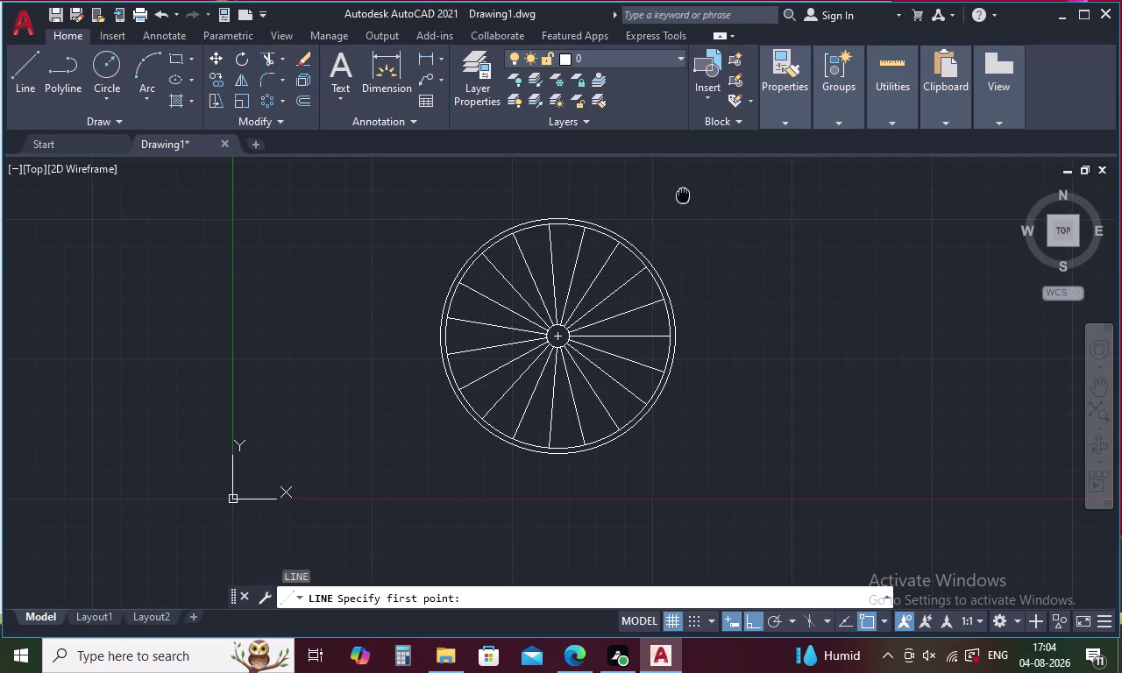
middle_drag(683, 203, 696, 433)
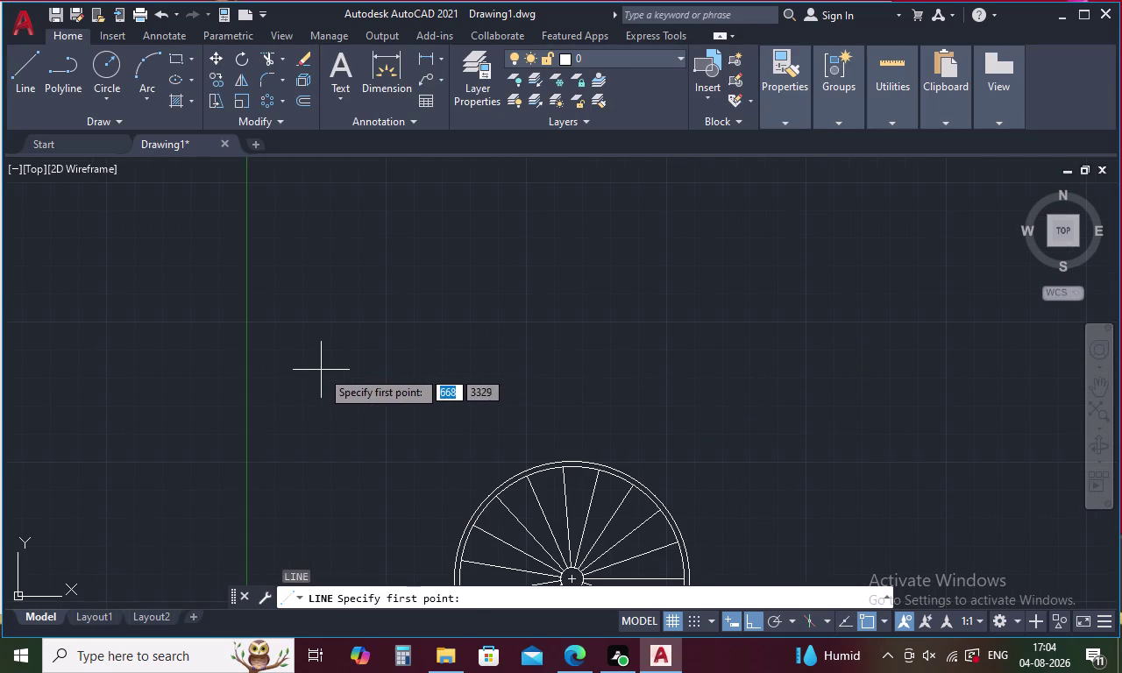
click(321, 370)
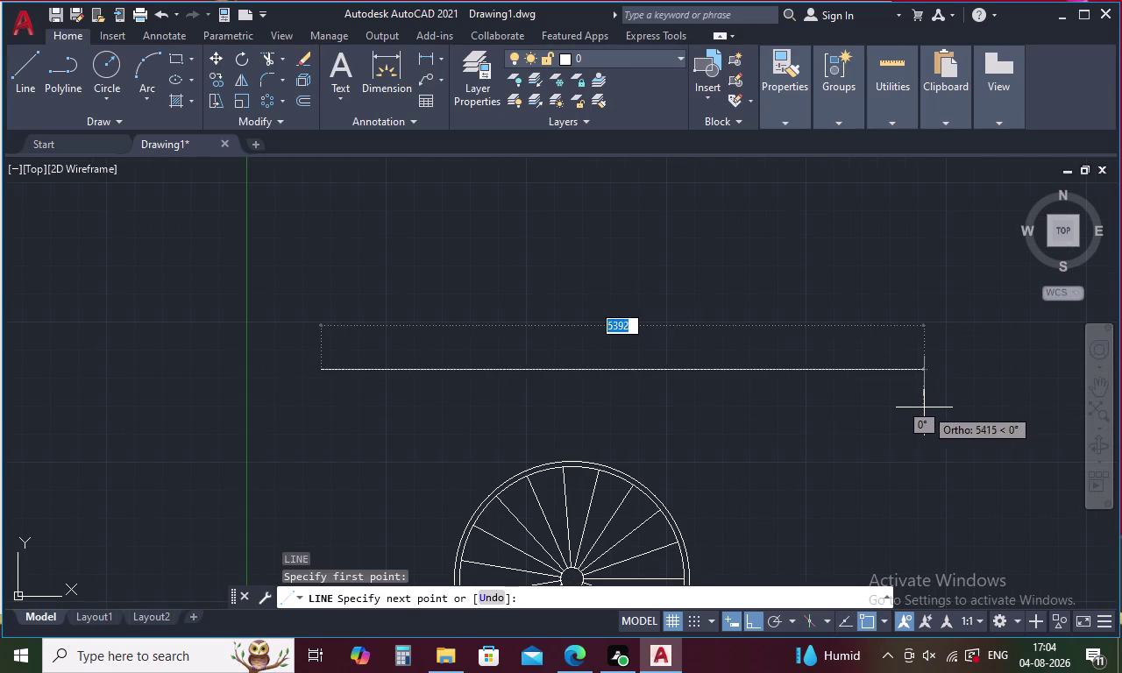
click(922, 408)
key(Escape)
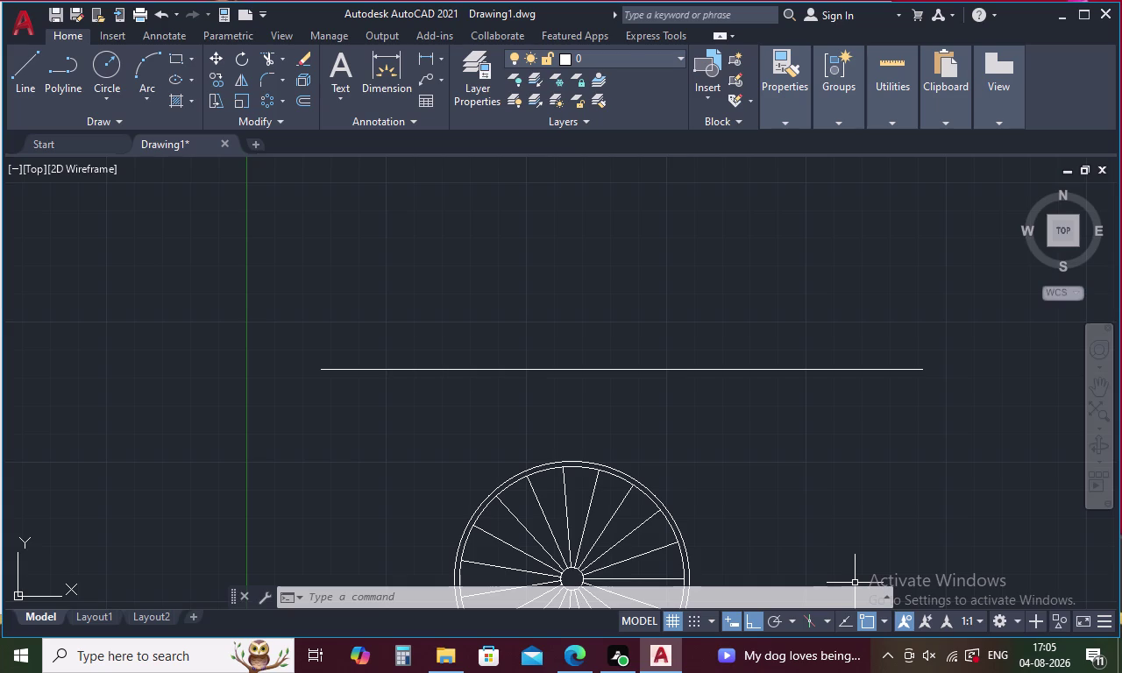
Use XL with the Ver option to place xlines through two lower-right spoke-rim points.
text(XL)
key(Return)
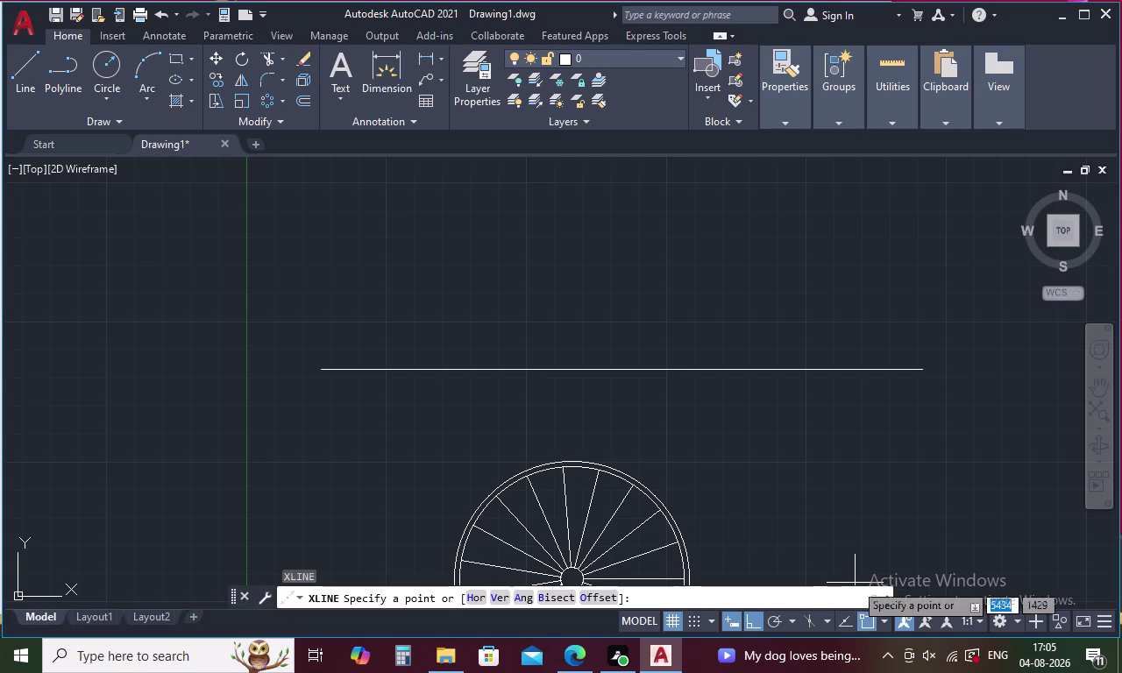
key(v)
key(Return)
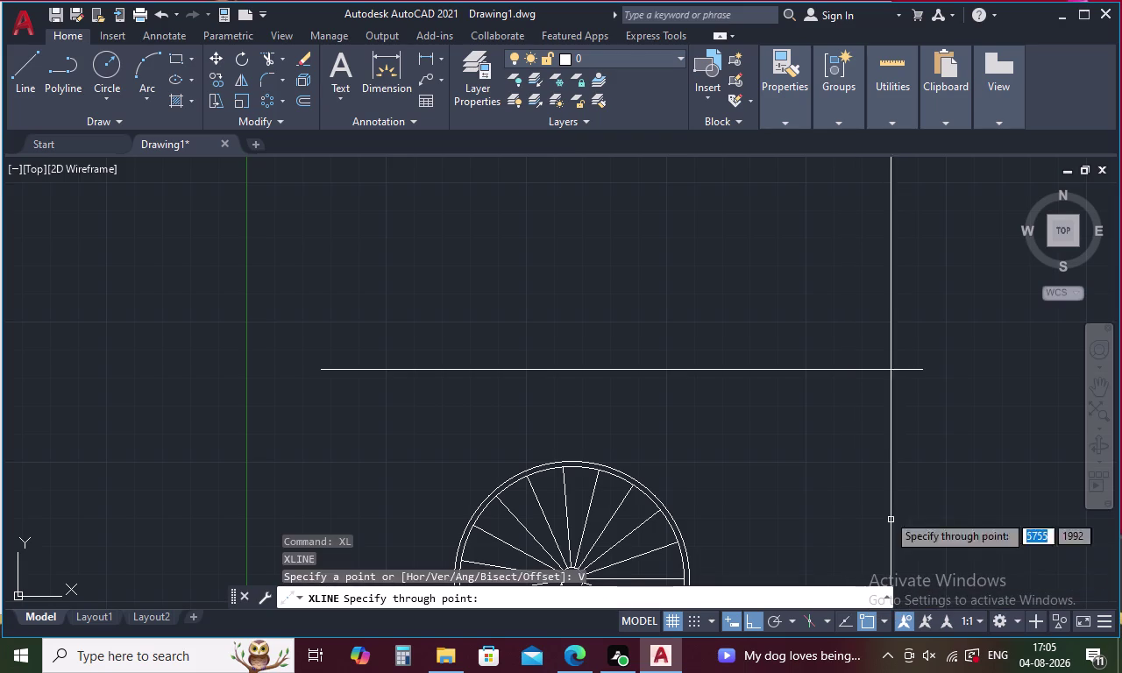
scroll(down, 3)
middle_drag(687, 565, 662, 487)
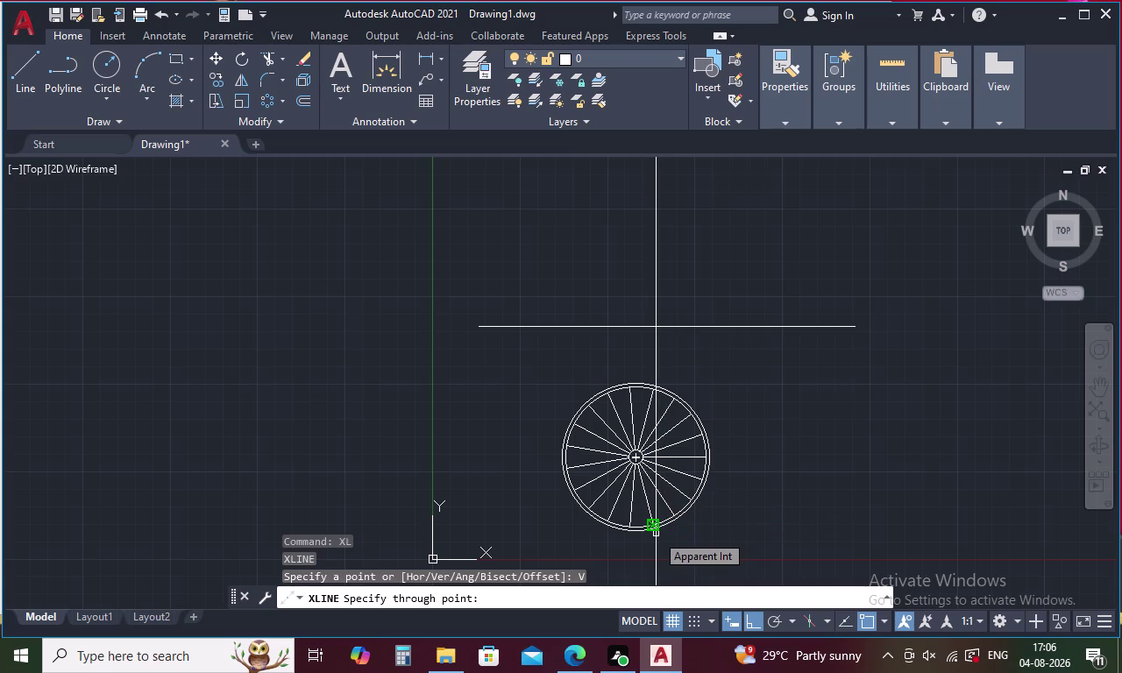
scroll(up, 3)
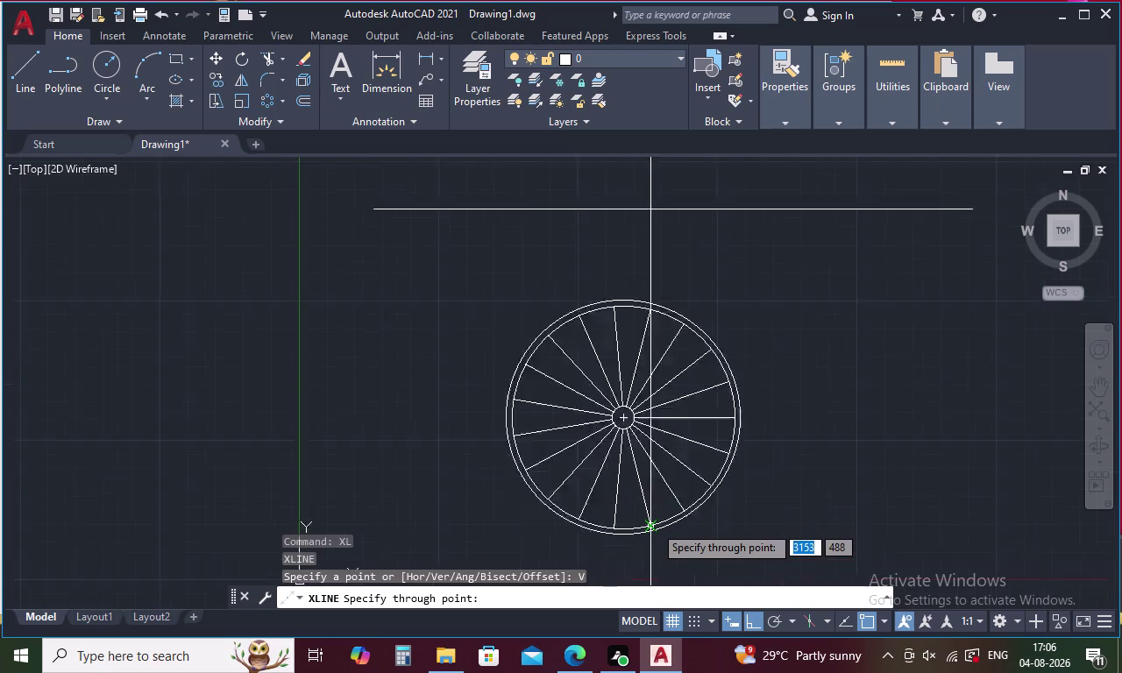
scroll(up, 3)
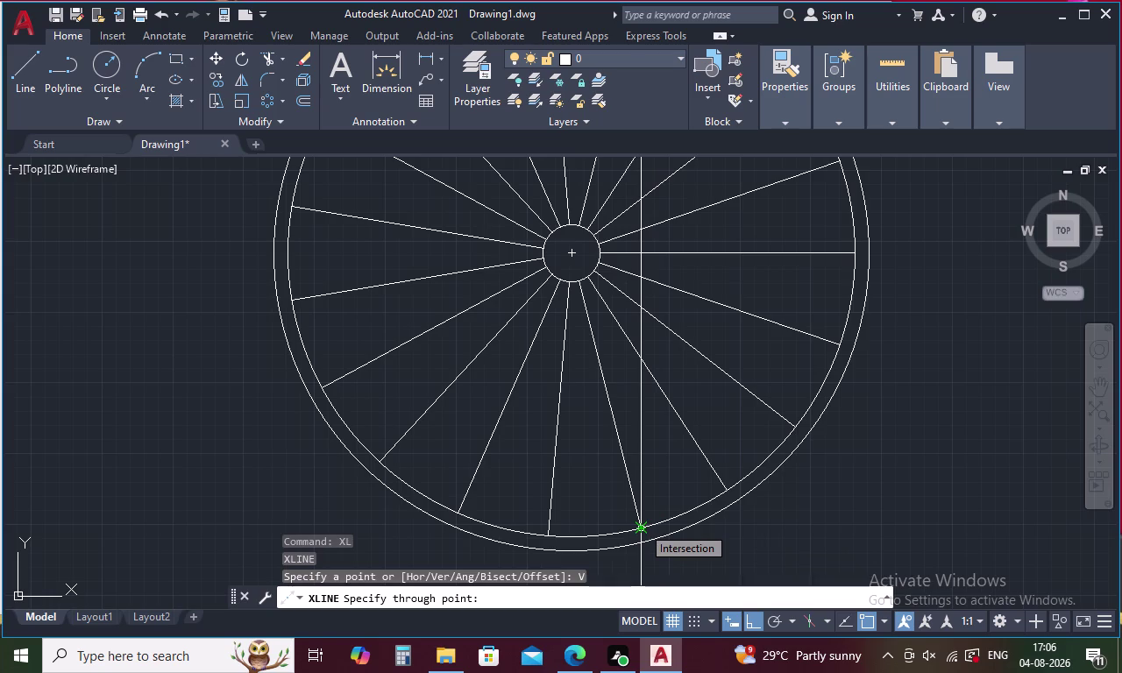
click(642, 526)
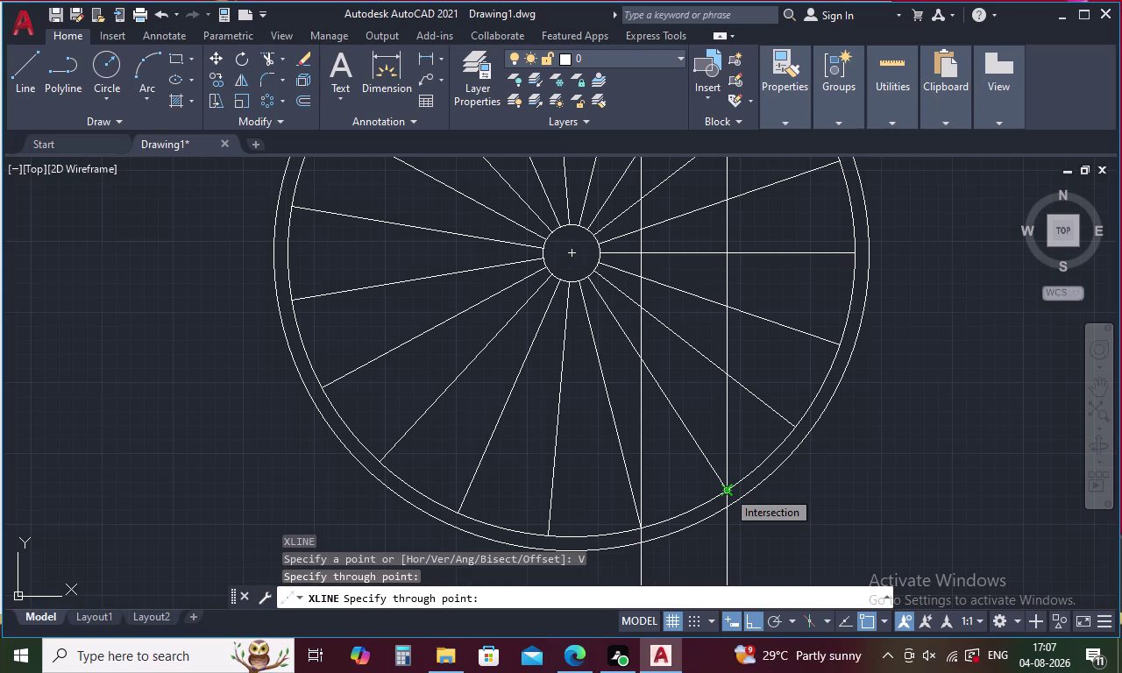
click(727, 490)
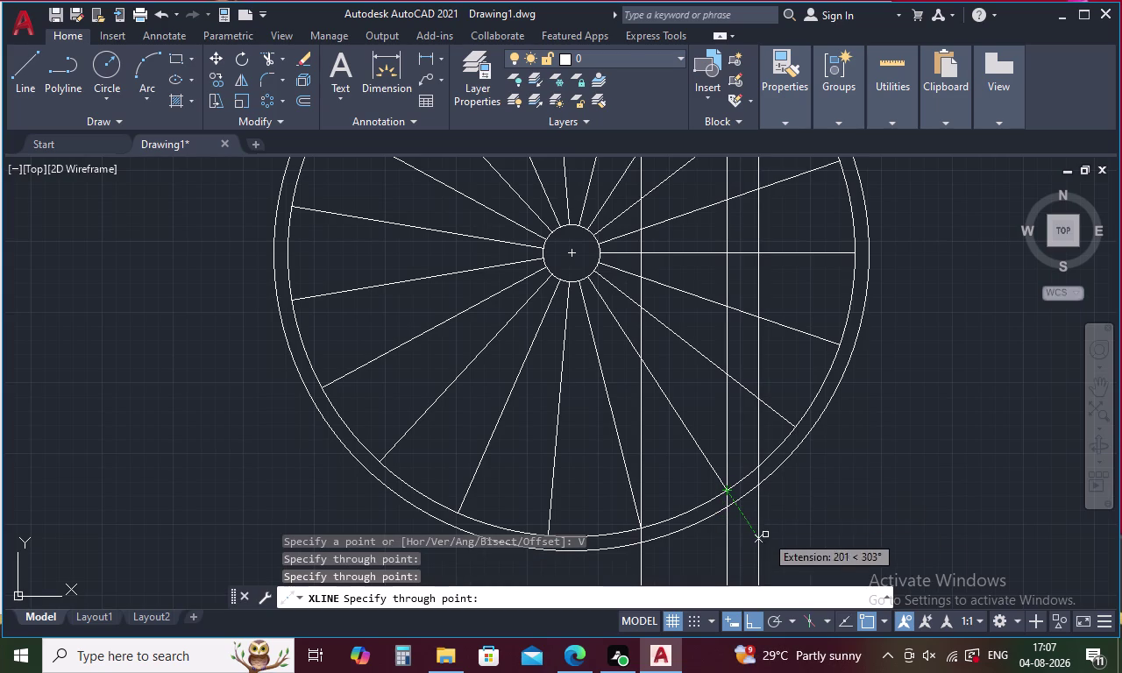
key(Escape)
scroll(down, 3)
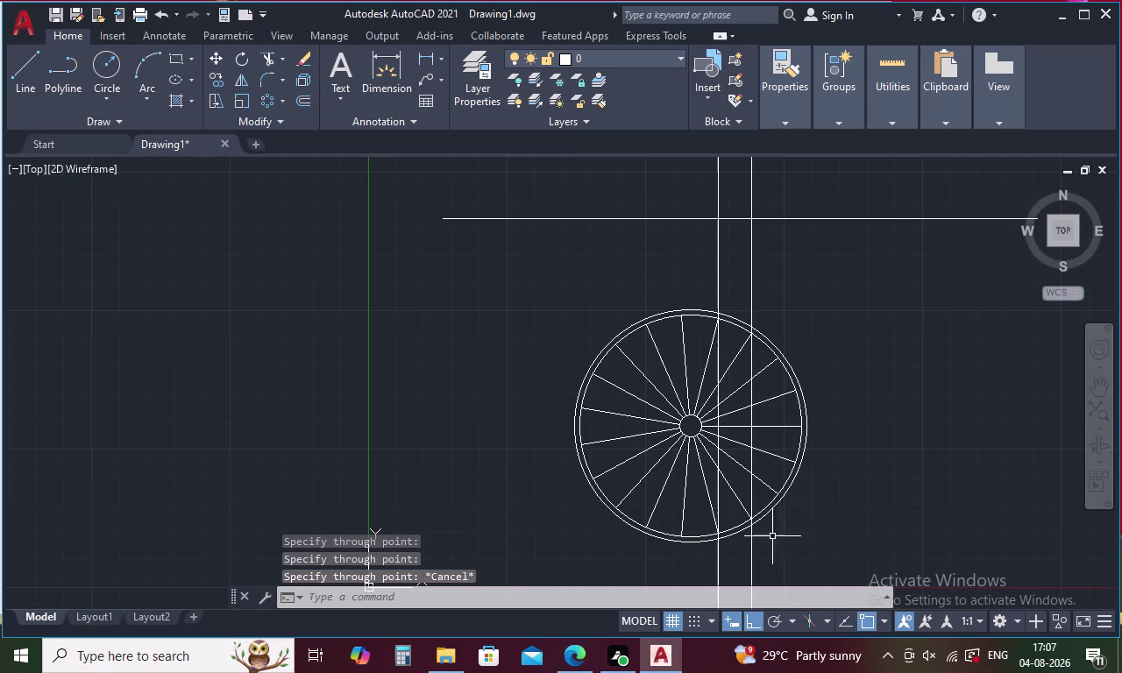
Trim a rim gap between the xlines and their segments below the horizontal line.
text(TR)
key(space)
key(space)
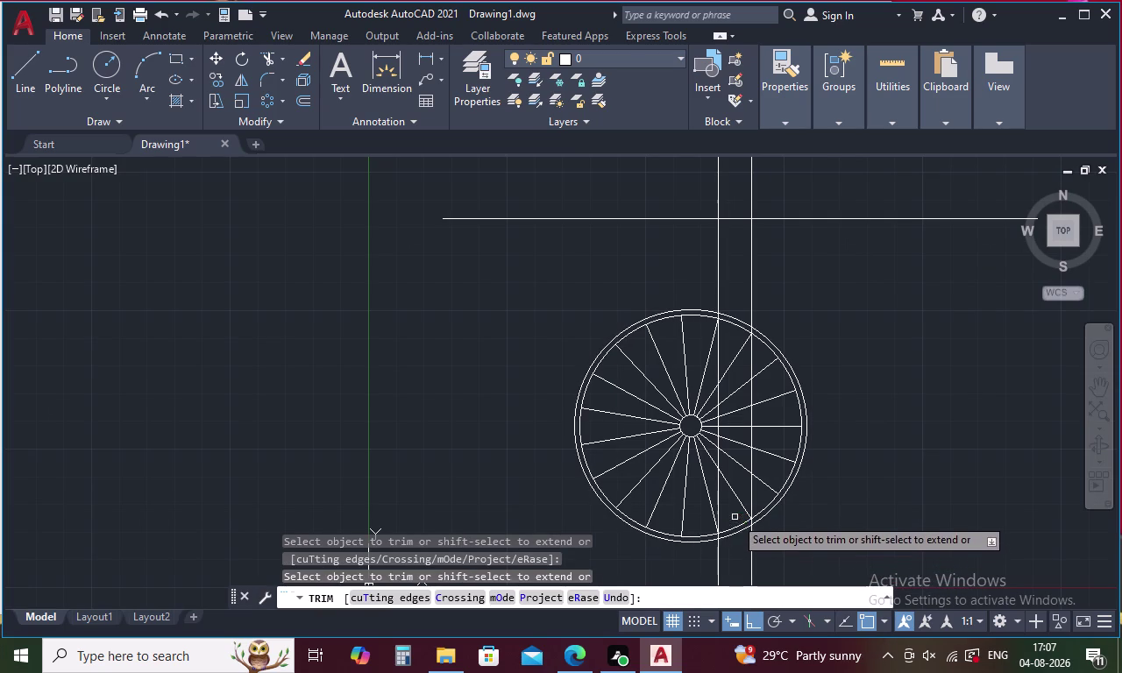
drag(735, 518, 740, 549)
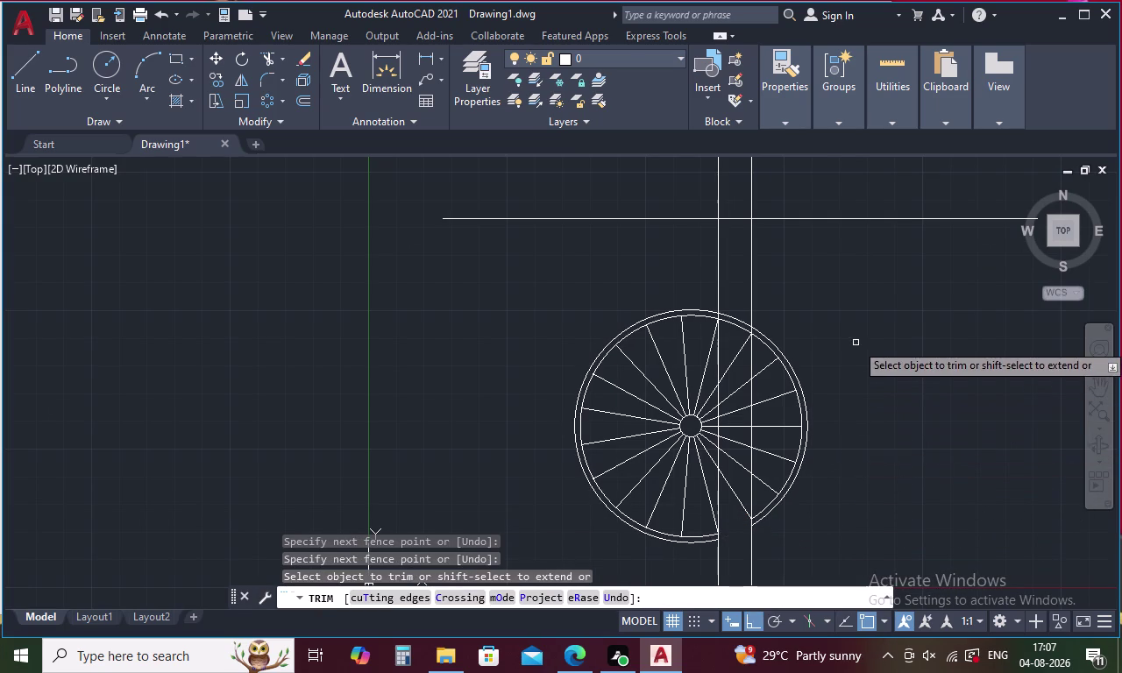
drag(786, 275, 773, 275)
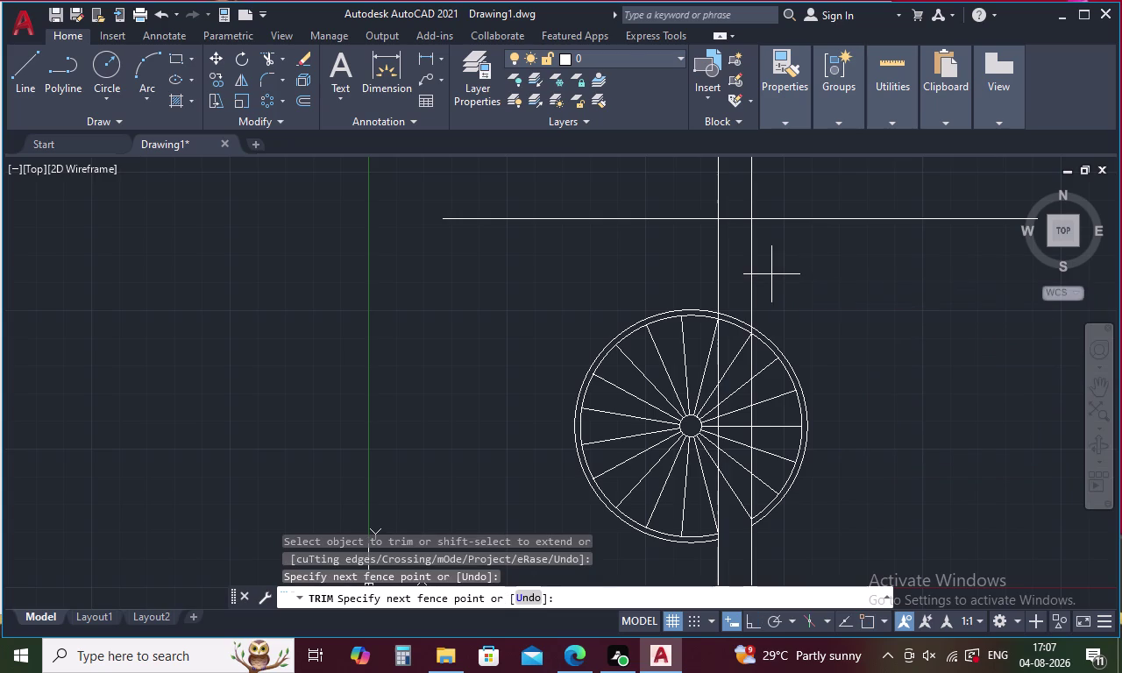
drag(774, 274, 718, 279)
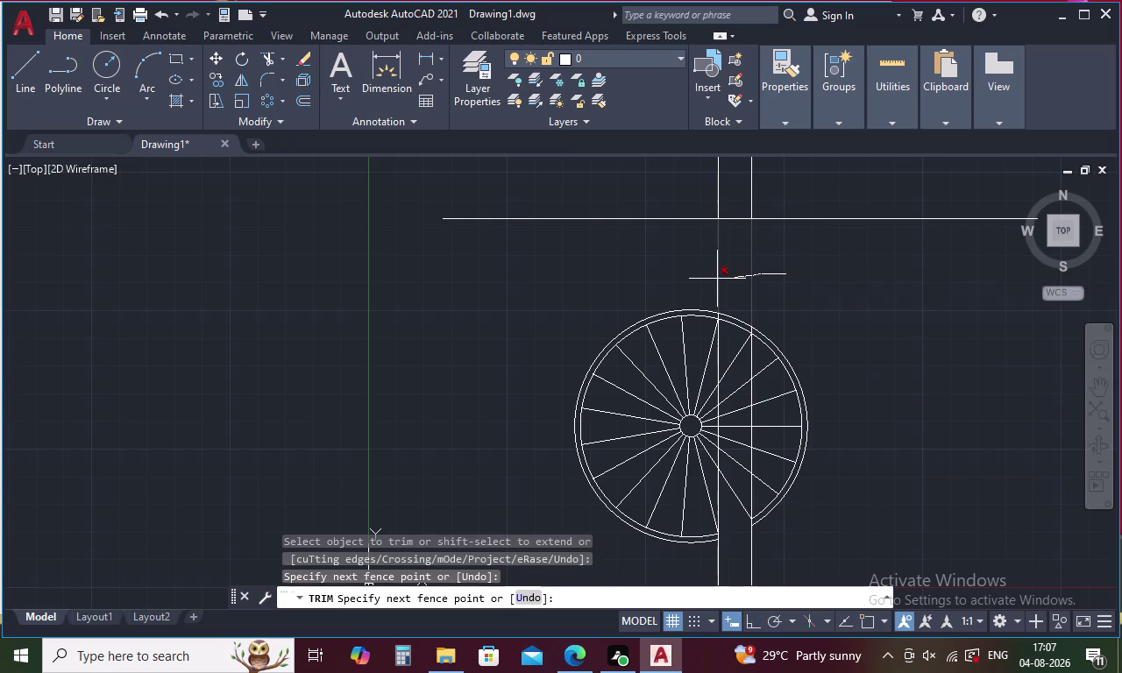
drag(717, 279, 701, 280)
key(Escape)
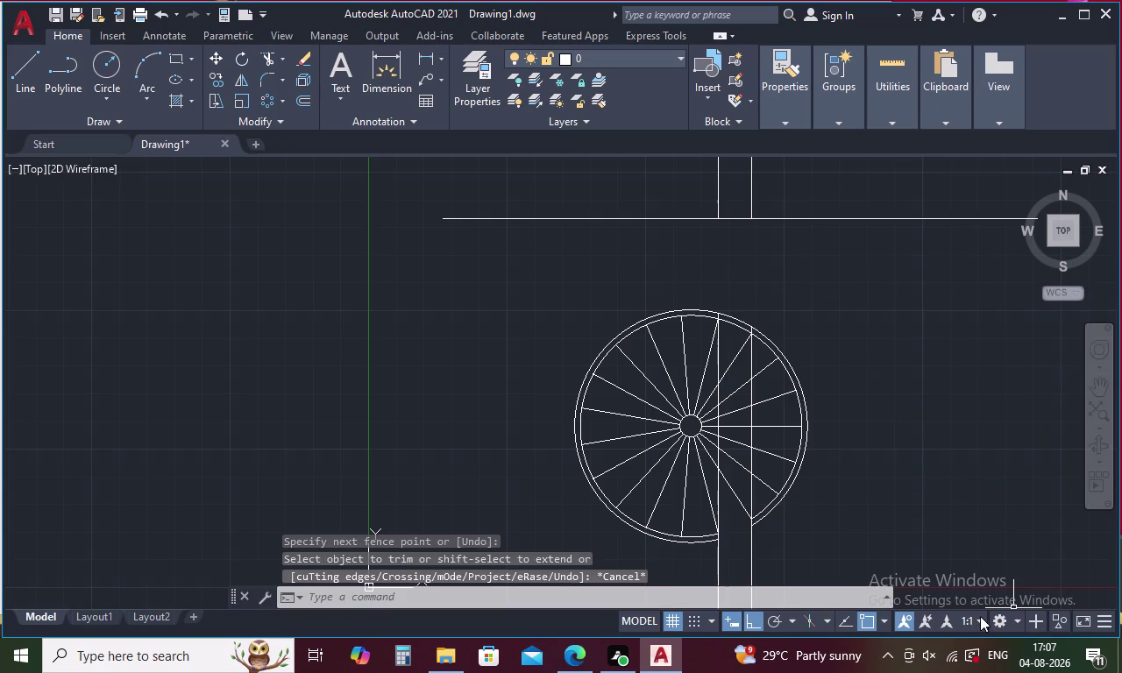
Erase the leftover xline pieces crossing the wheel.
drag(821, 542, 675, 569)
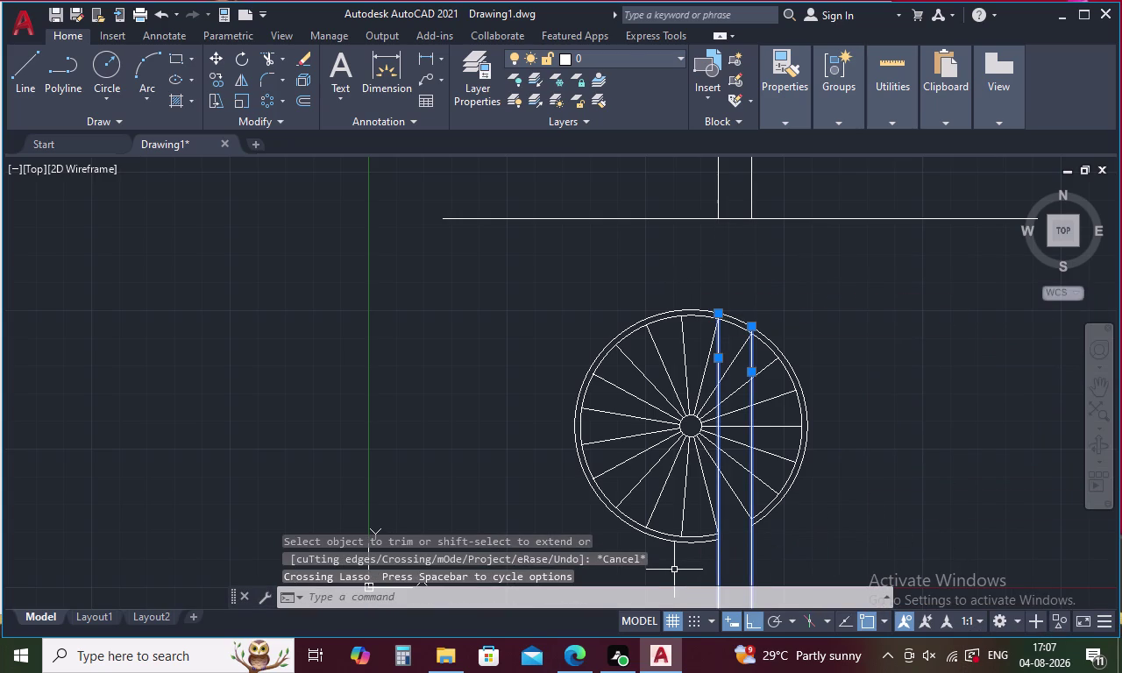
key(Delete)
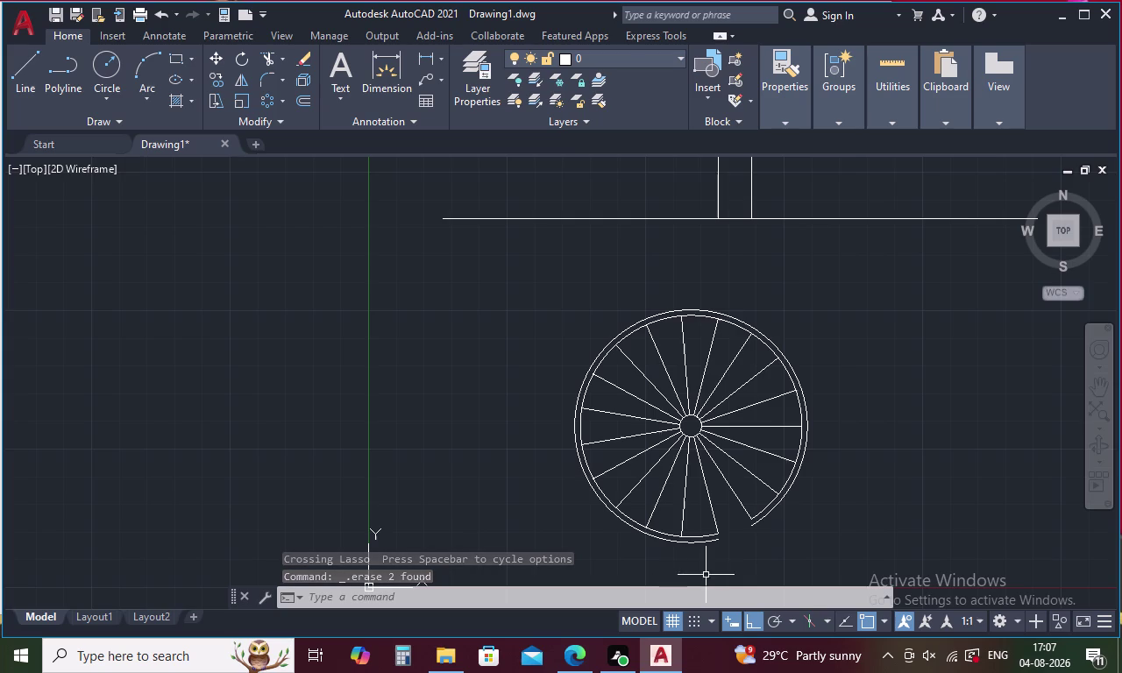
middle_drag(841, 420, 791, 629)
scroll(down, 3)
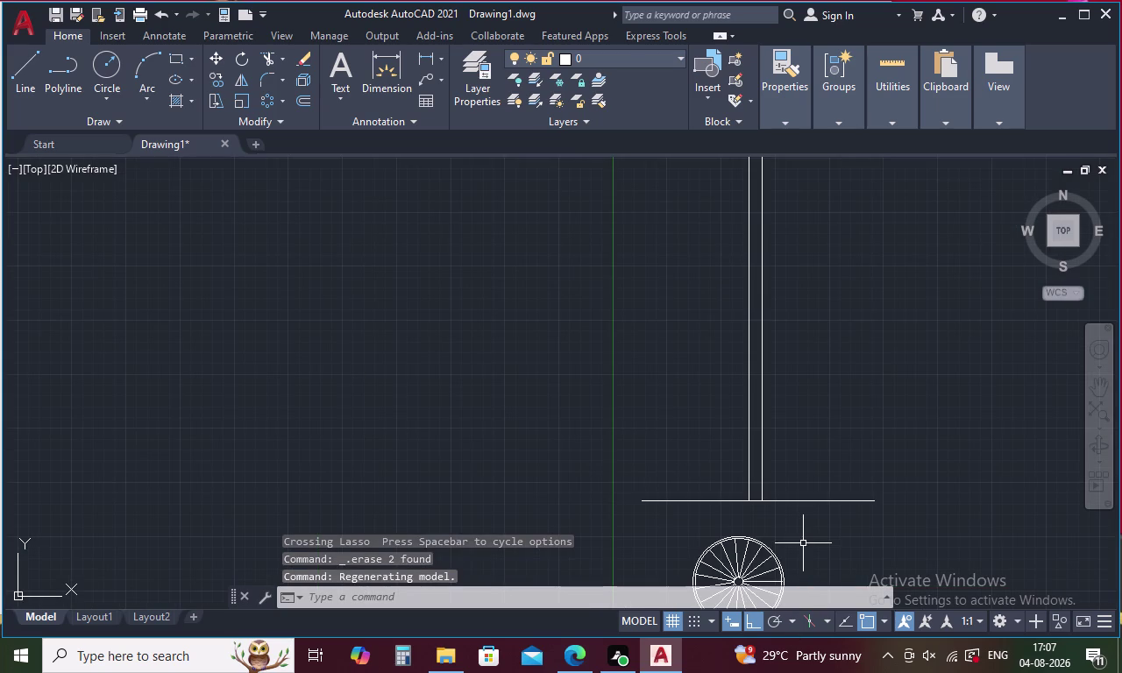
middle_drag(805, 542, 800, 447)
key(Escape)
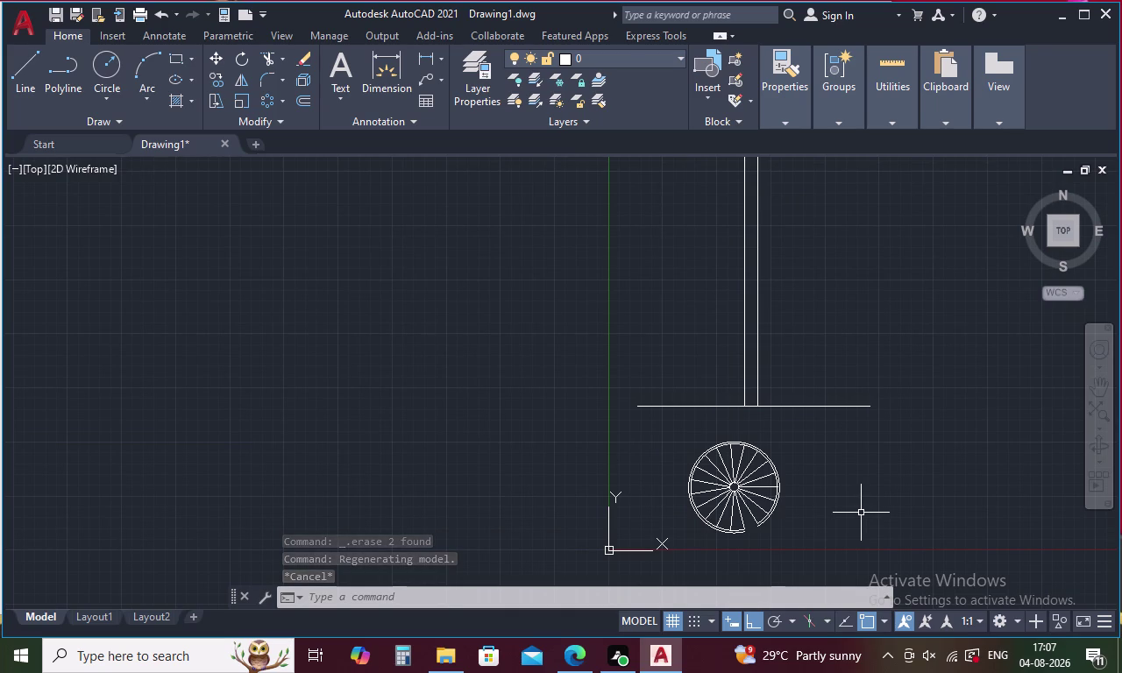
Start a vertical construction line with XL and cancel it without placing one.
key(x)
key(l)
key(Return)
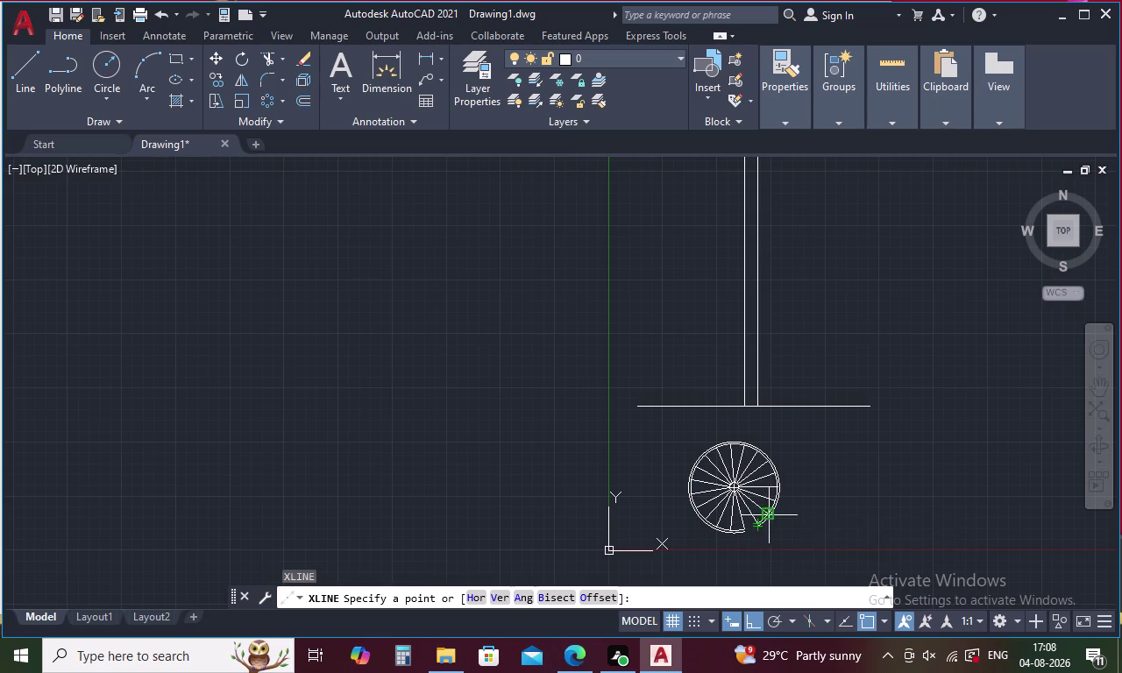
text(V)
key(space)
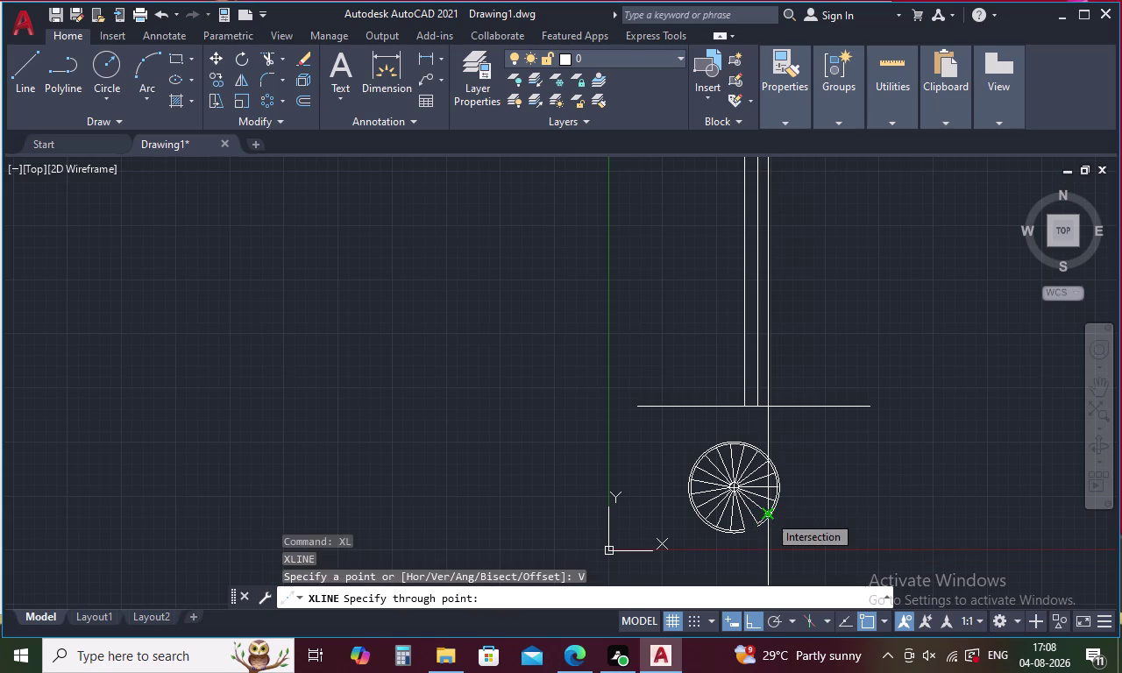
key(Escape)
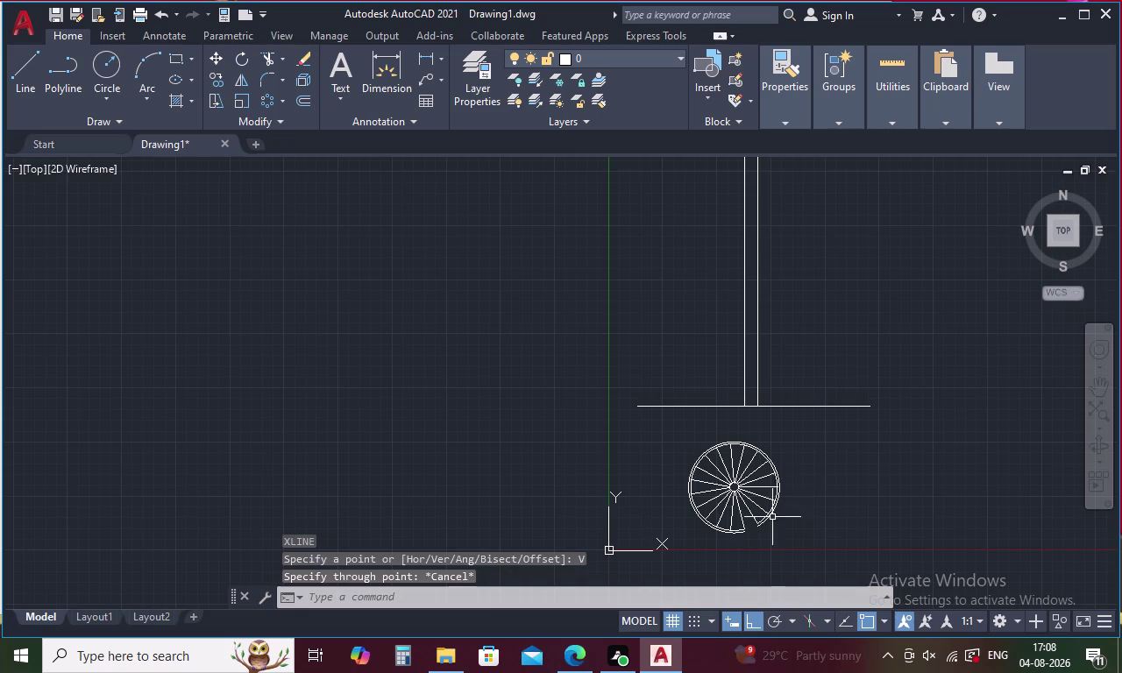
Delete the two vertical line stubs above the horizontal line.
drag(820, 363, 633, 362)
key(Delete)
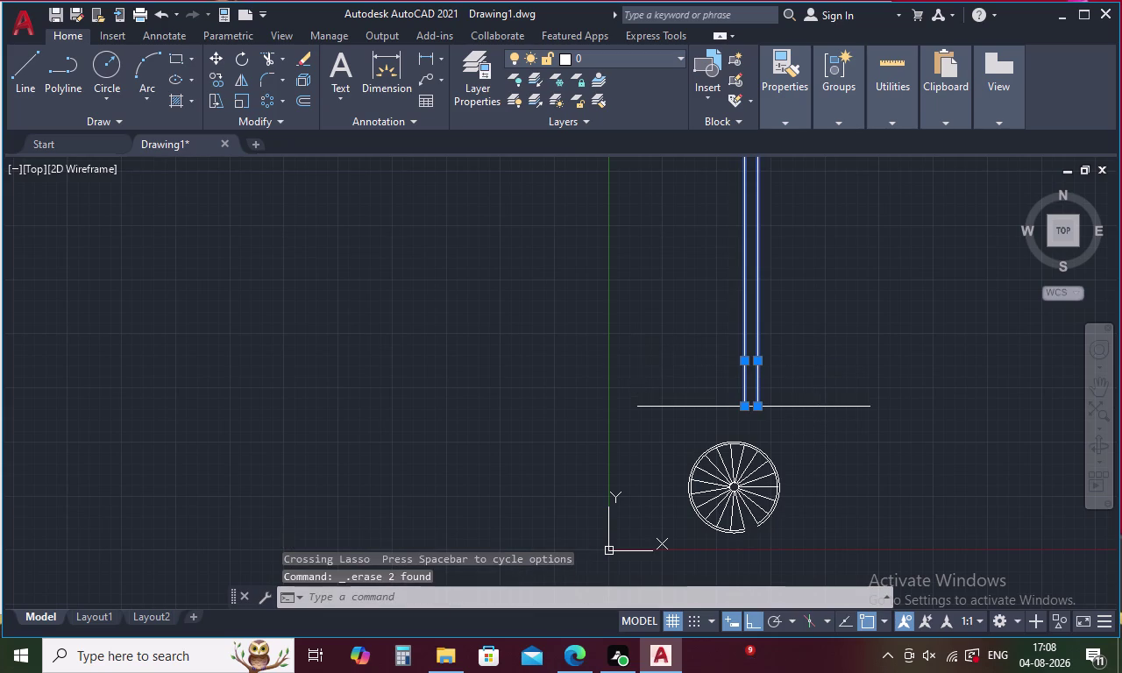
middle_drag(754, 539, 730, 484)
scroll(up, 3)
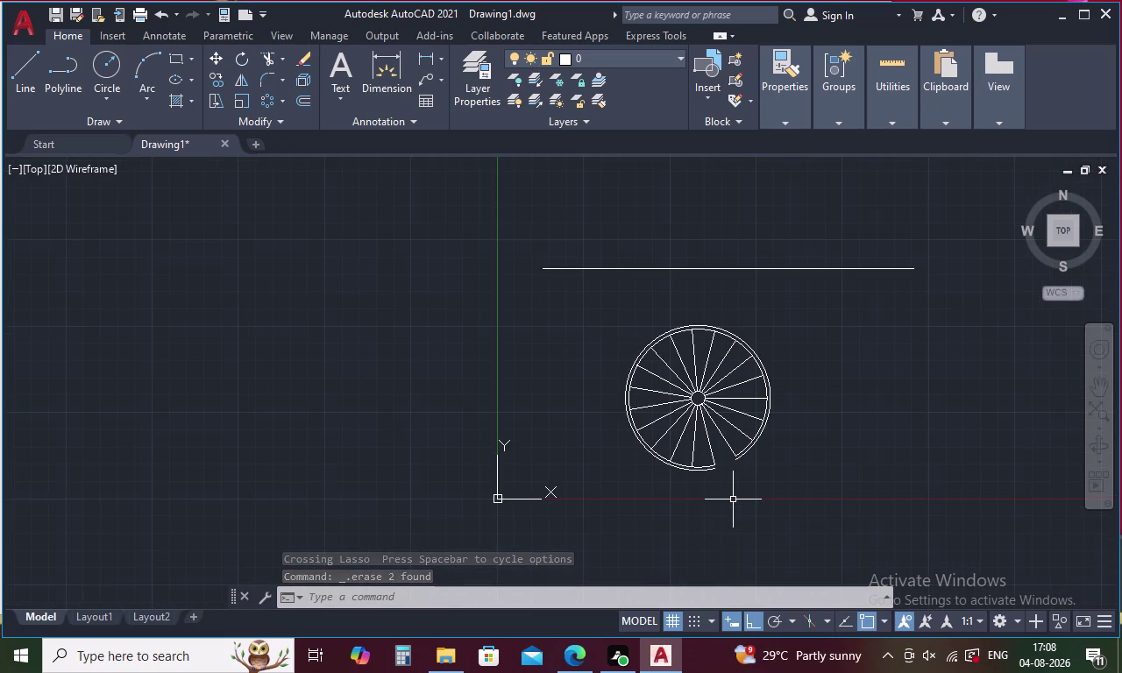